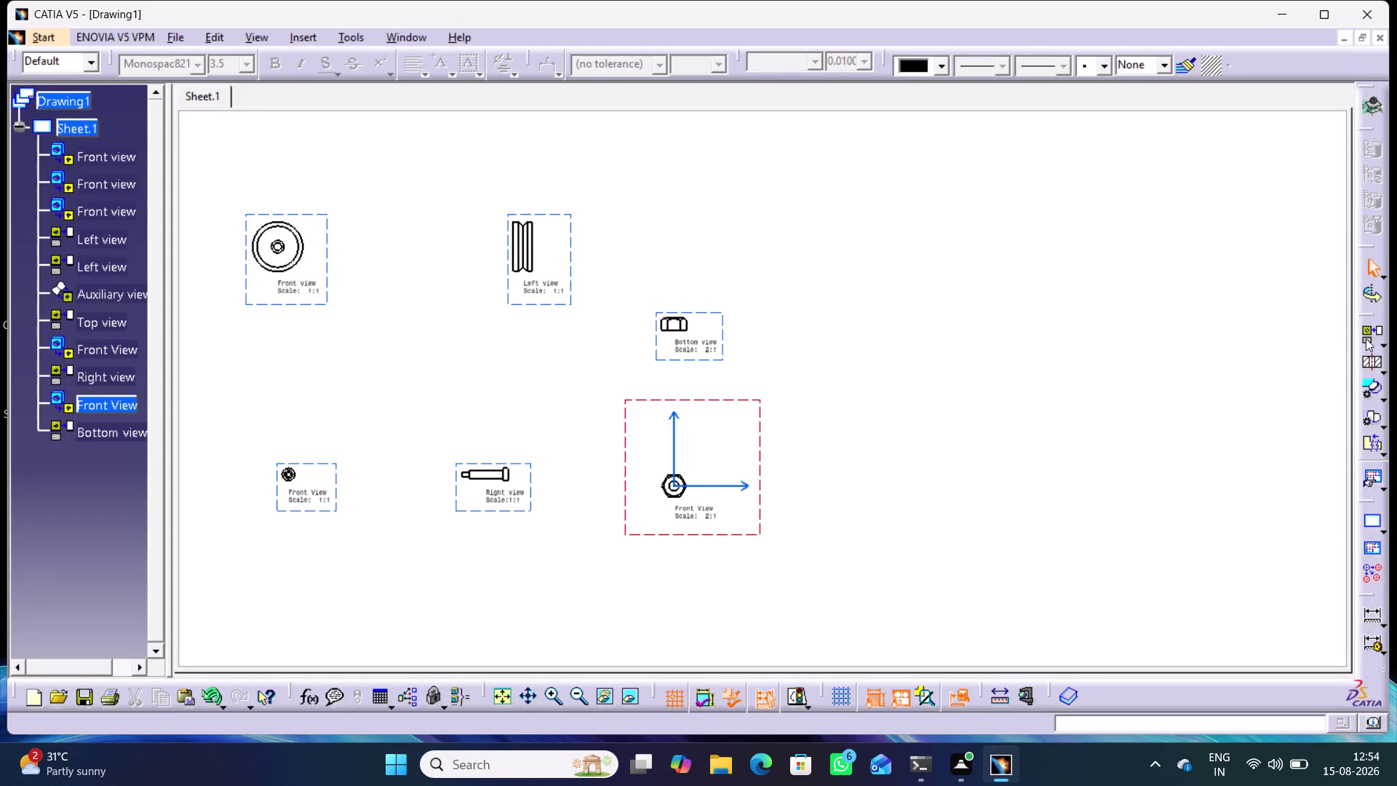
Create a bolt front view on the sheet from the hexagonal head's top face in Bolt.CATPart.
click(1384, 343)
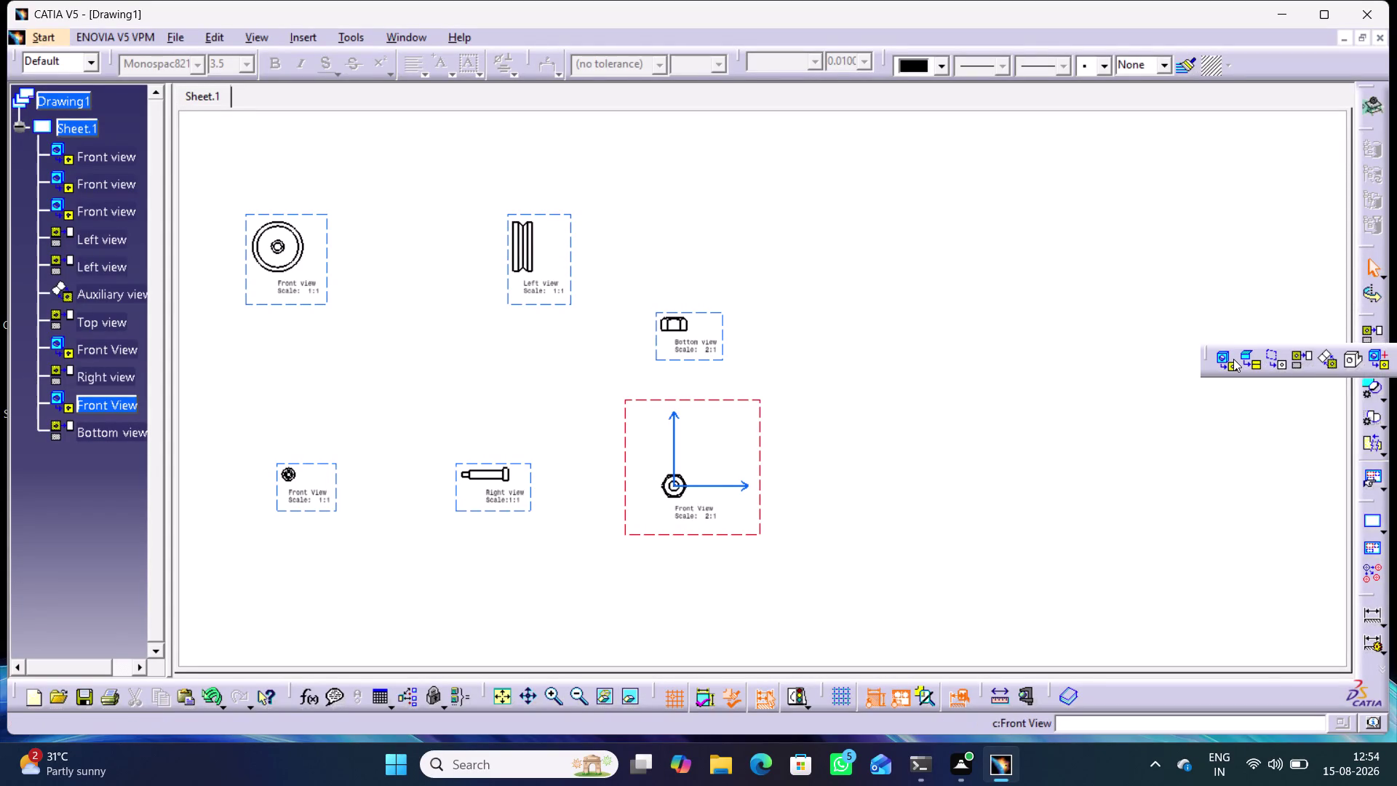
click(1233, 359)
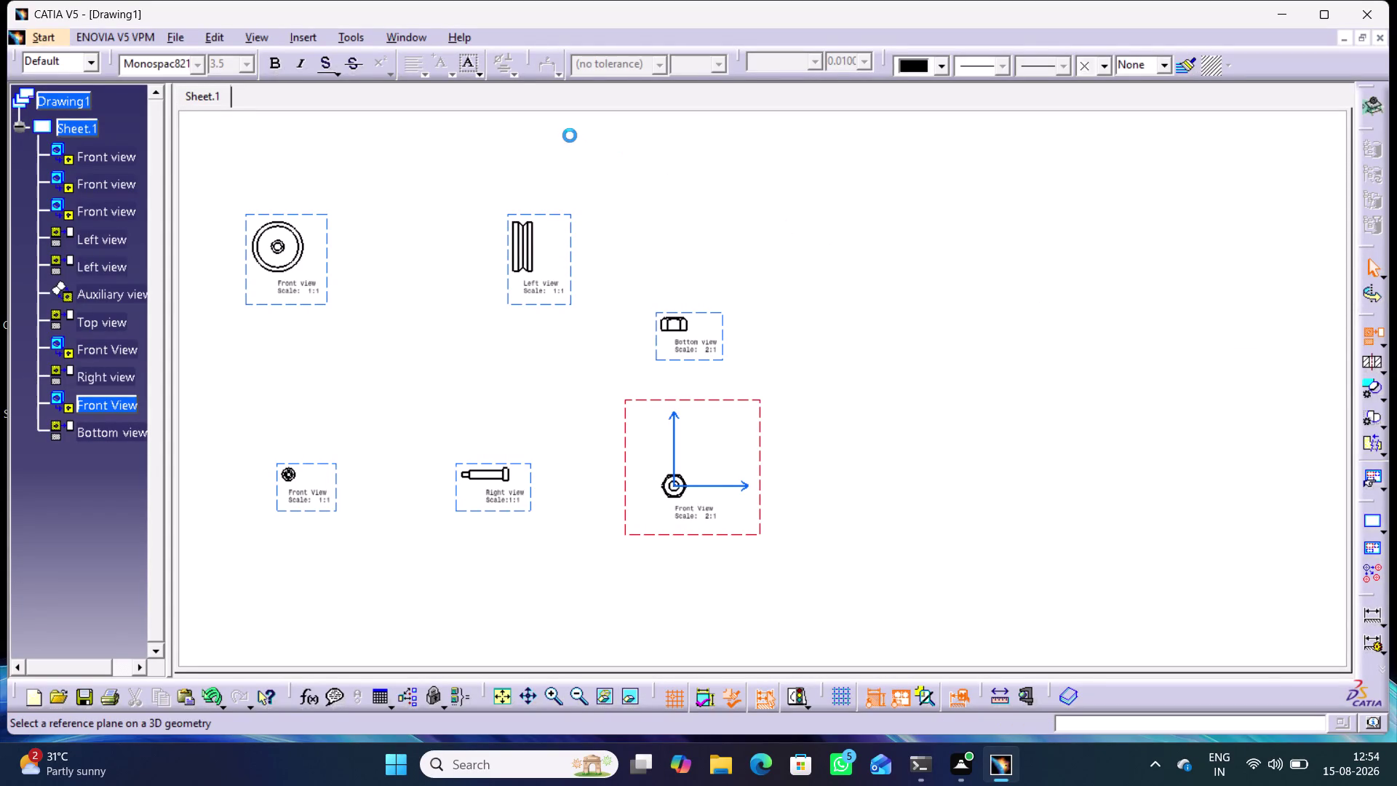
click(392, 35)
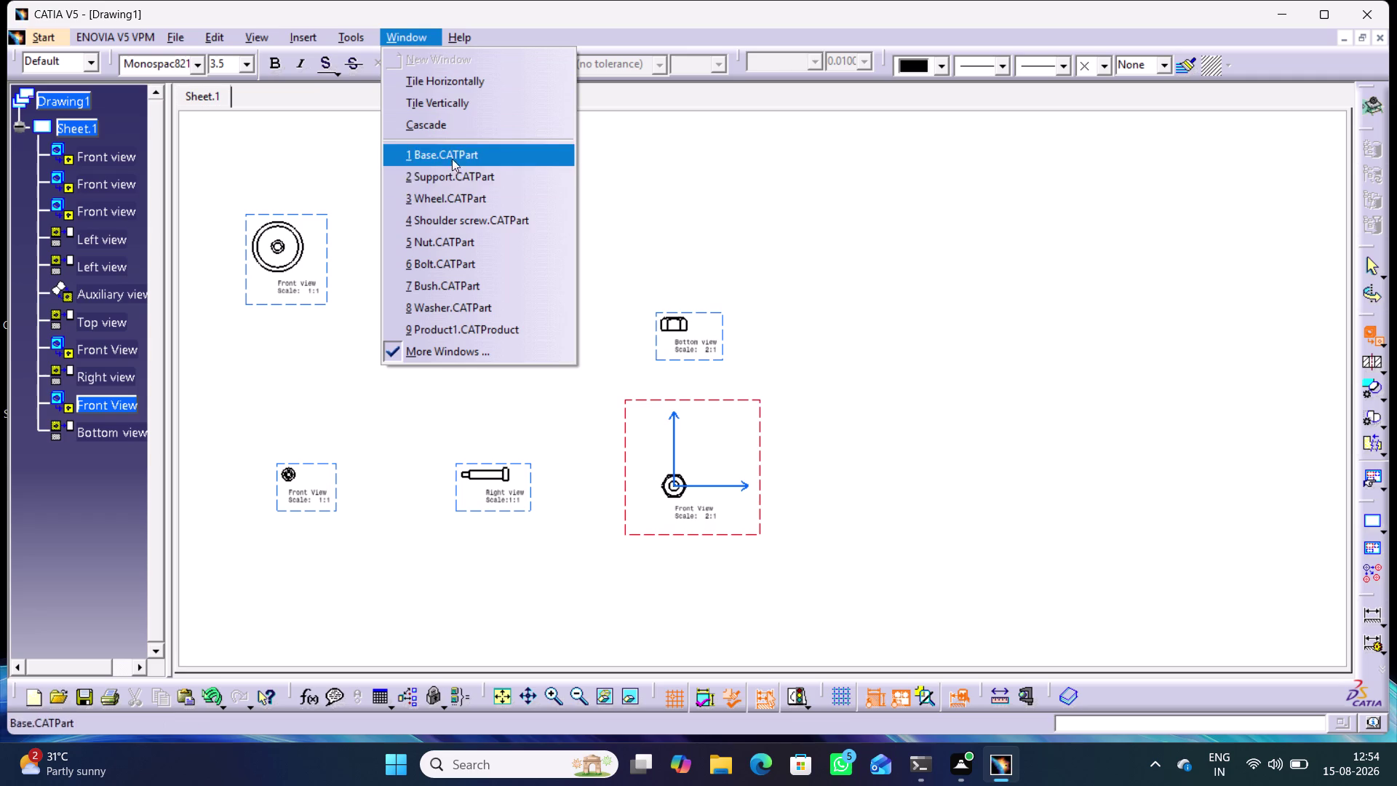
click(458, 265)
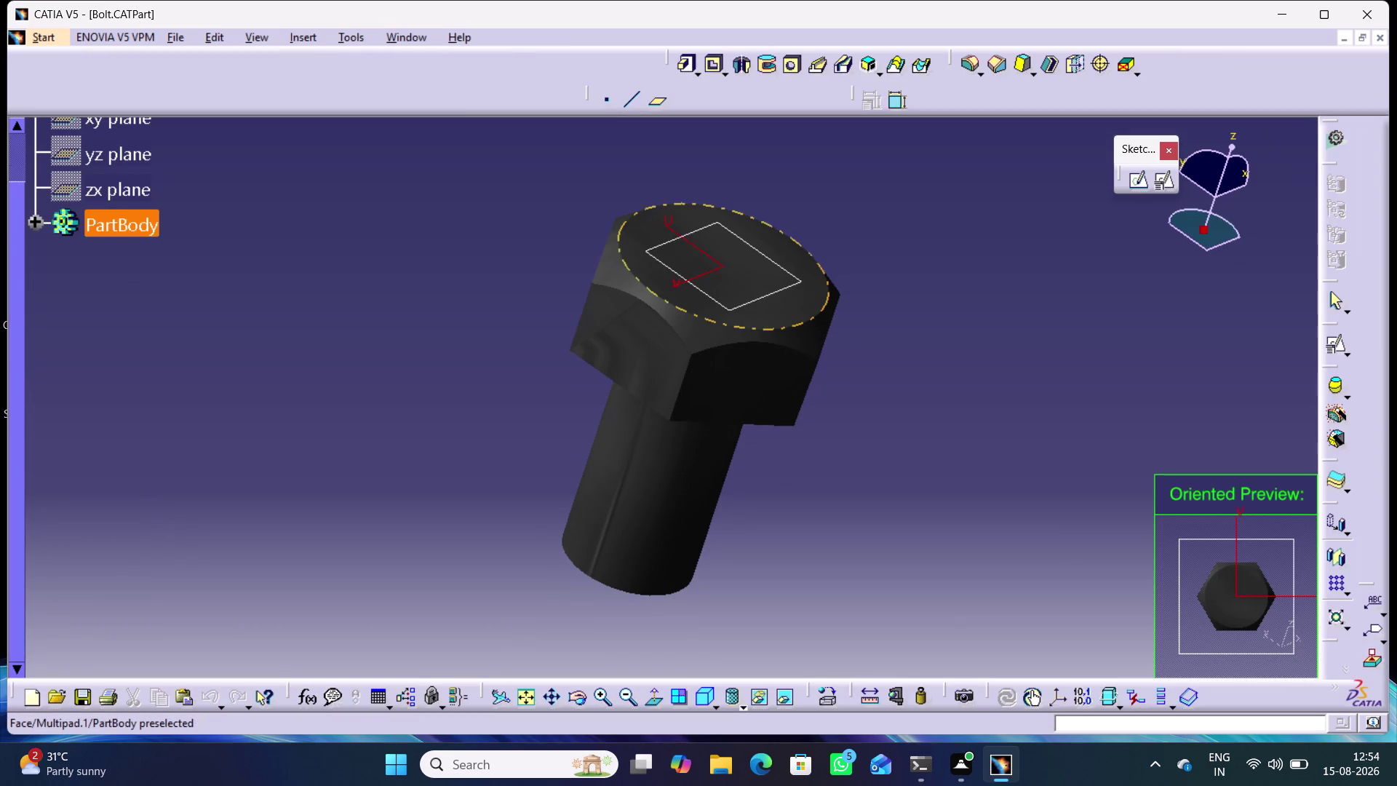
click(689, 288)
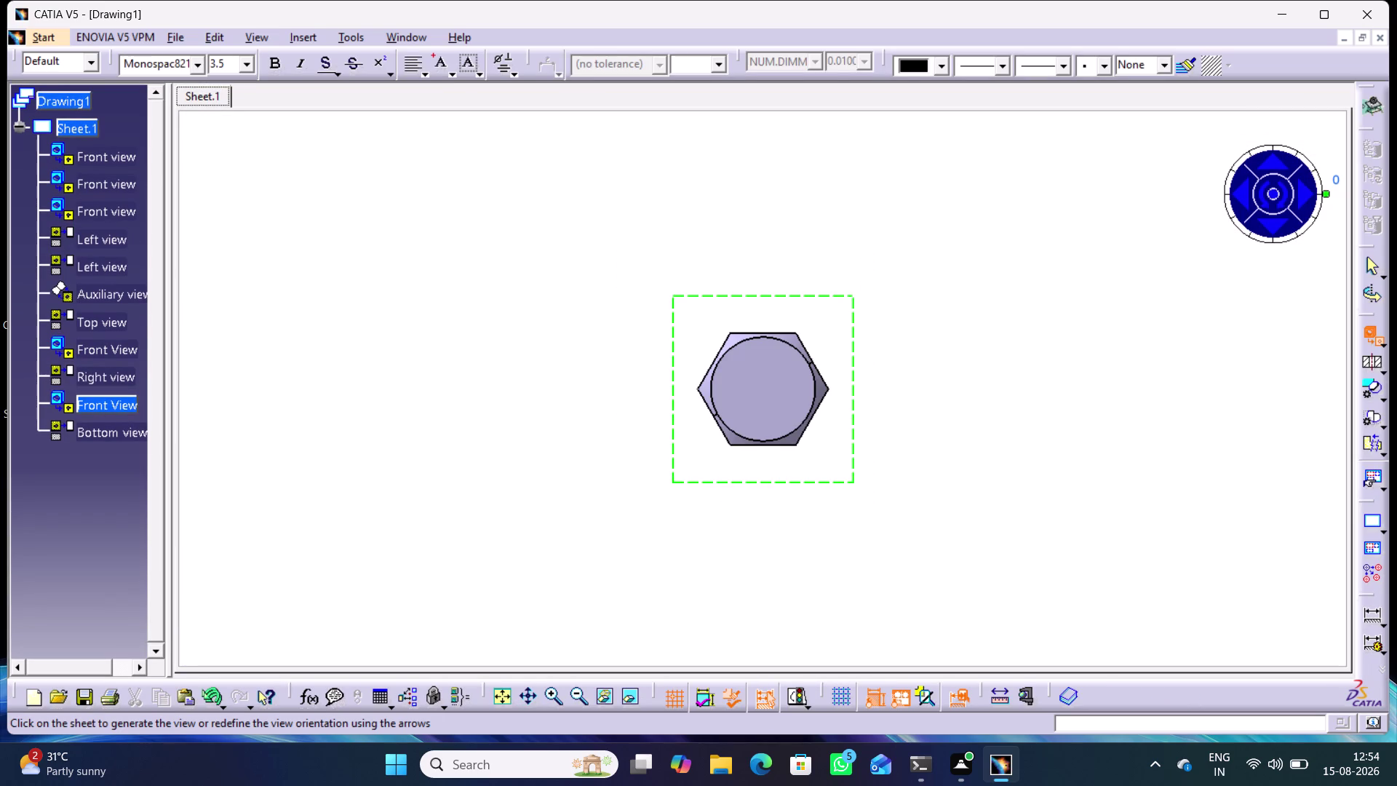
click(736, 303)
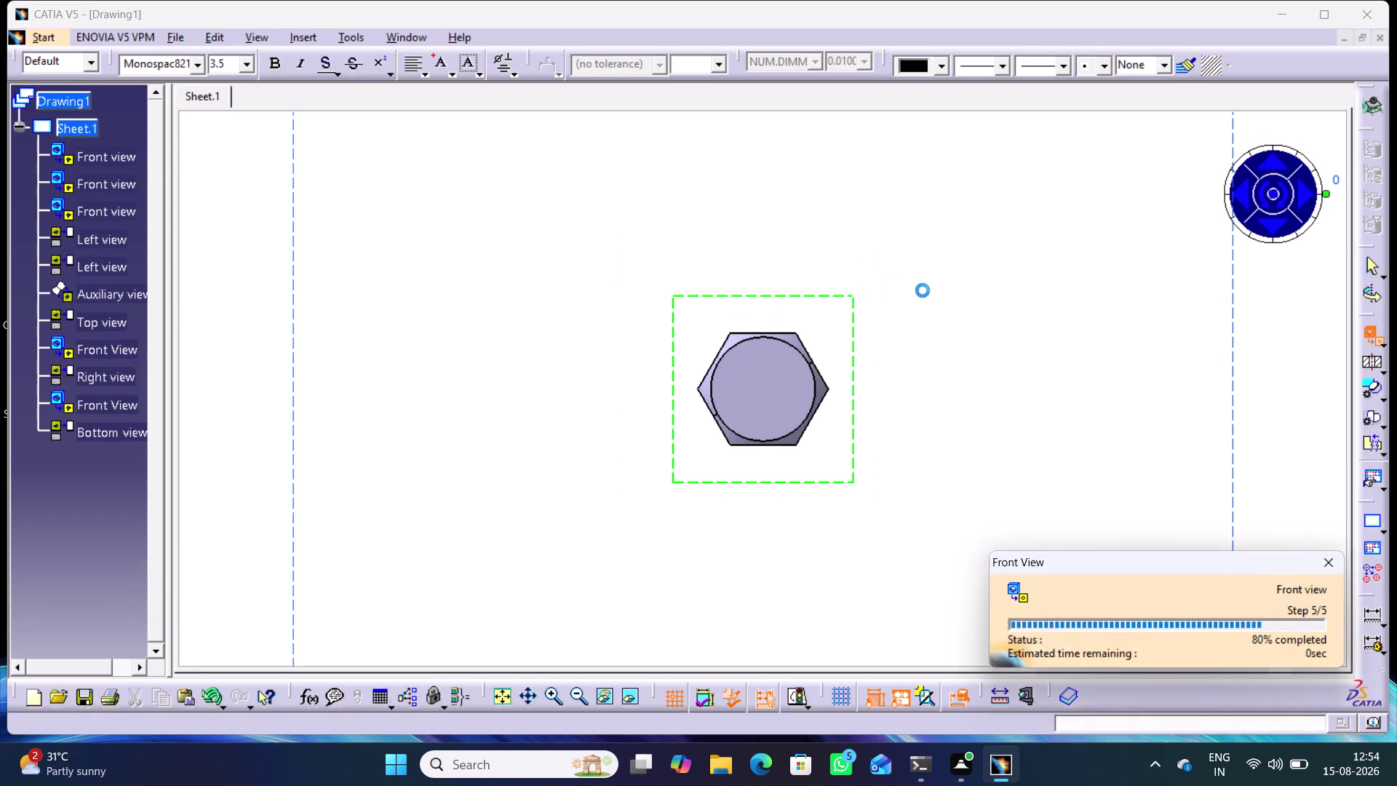
Zoom in on the new bolt front view, then undo it with Ctrl+Z.
middle_drag(902, 348, 919, 459)
right_click(901, 348)
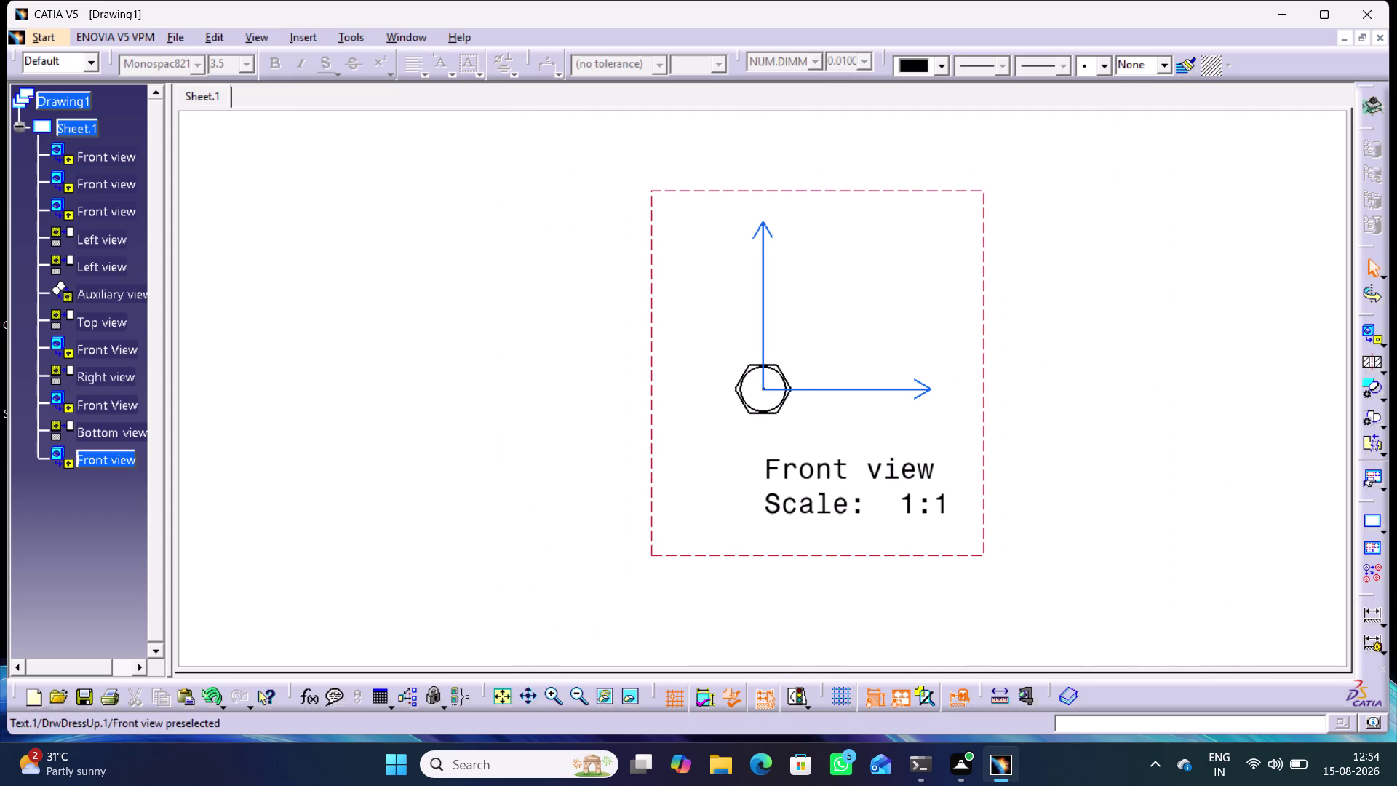
middle_drag(1041, 406, 1052, 429)
right_click(1041, 406)
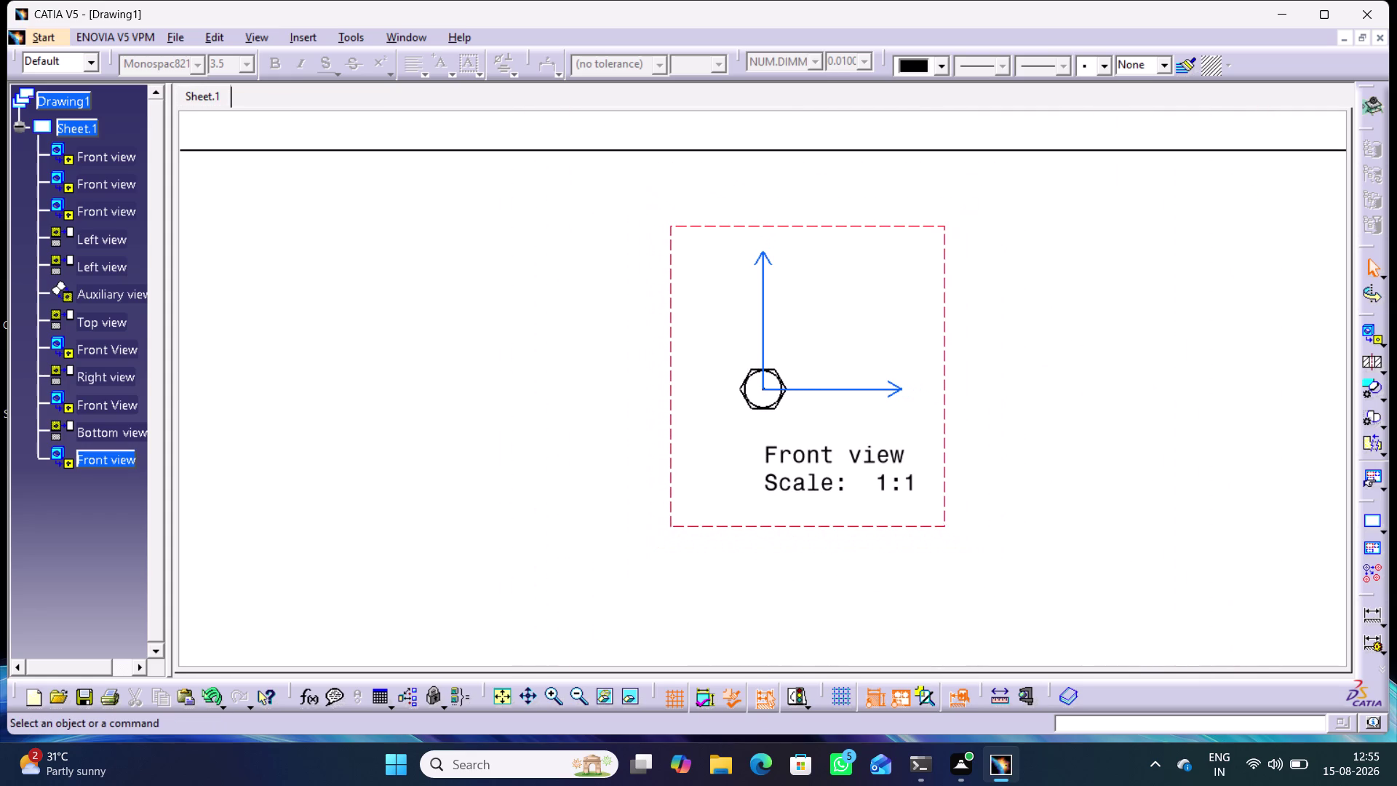
key(ctrl+z)
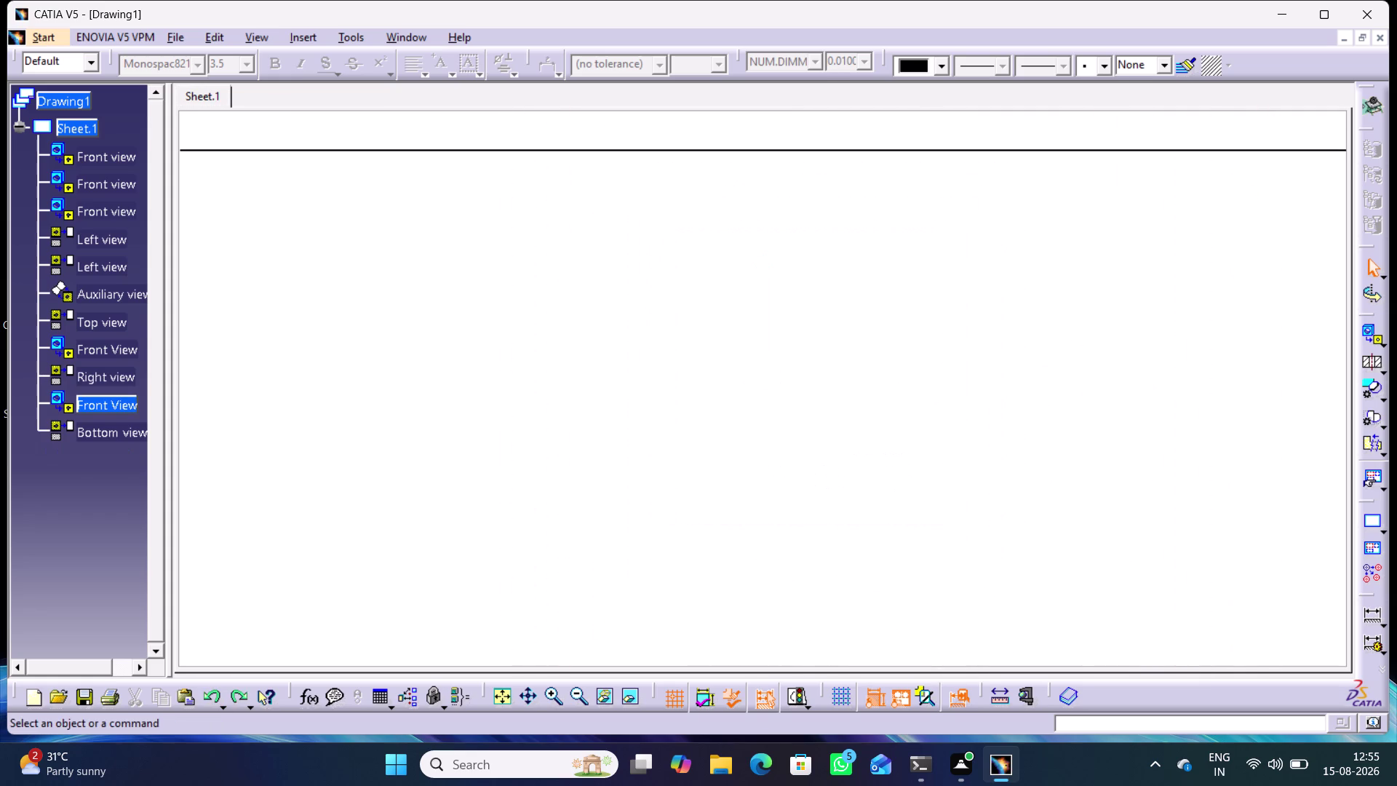
click(1382, 341)
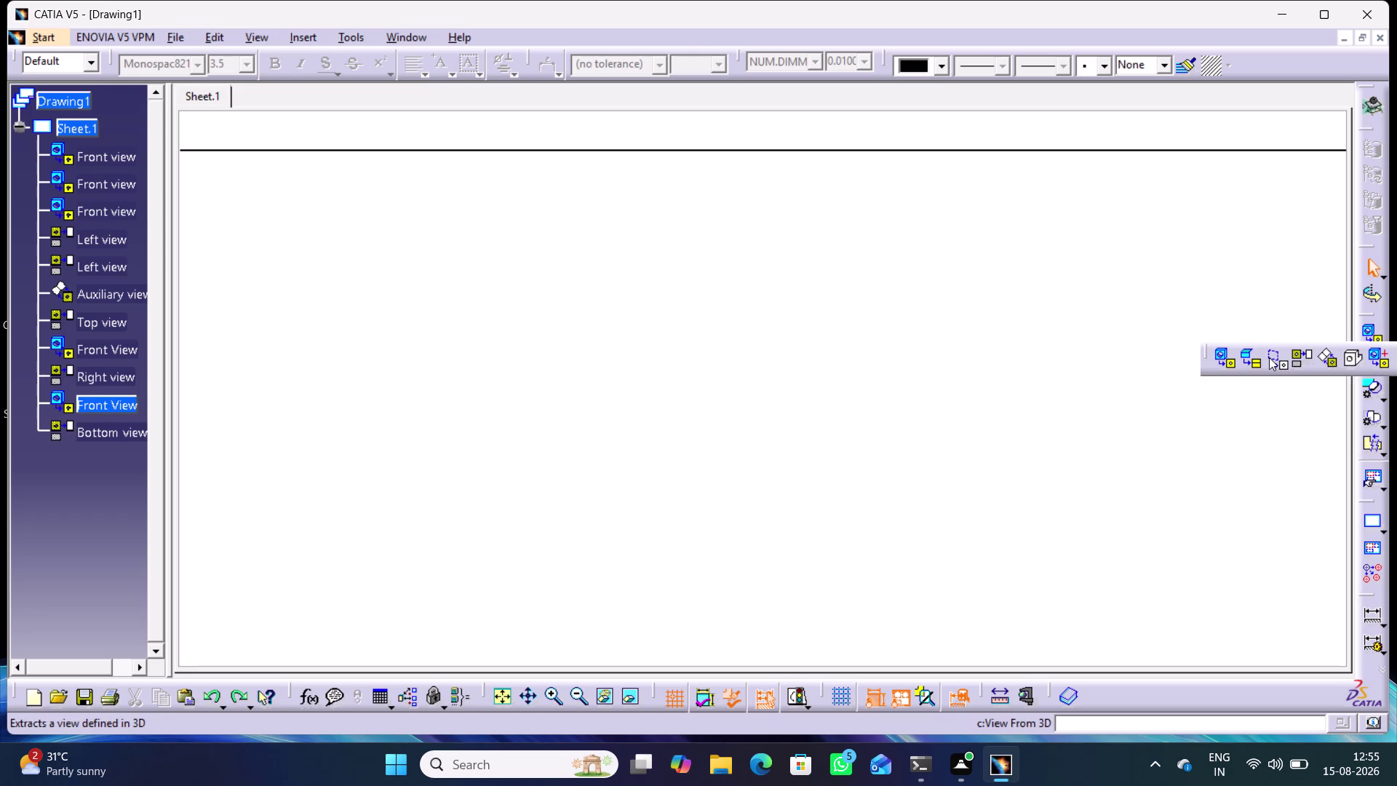
Start a new Front View and switch to Bolt.CATPart, shown upright in isometric orientation.
click(1224, 359)
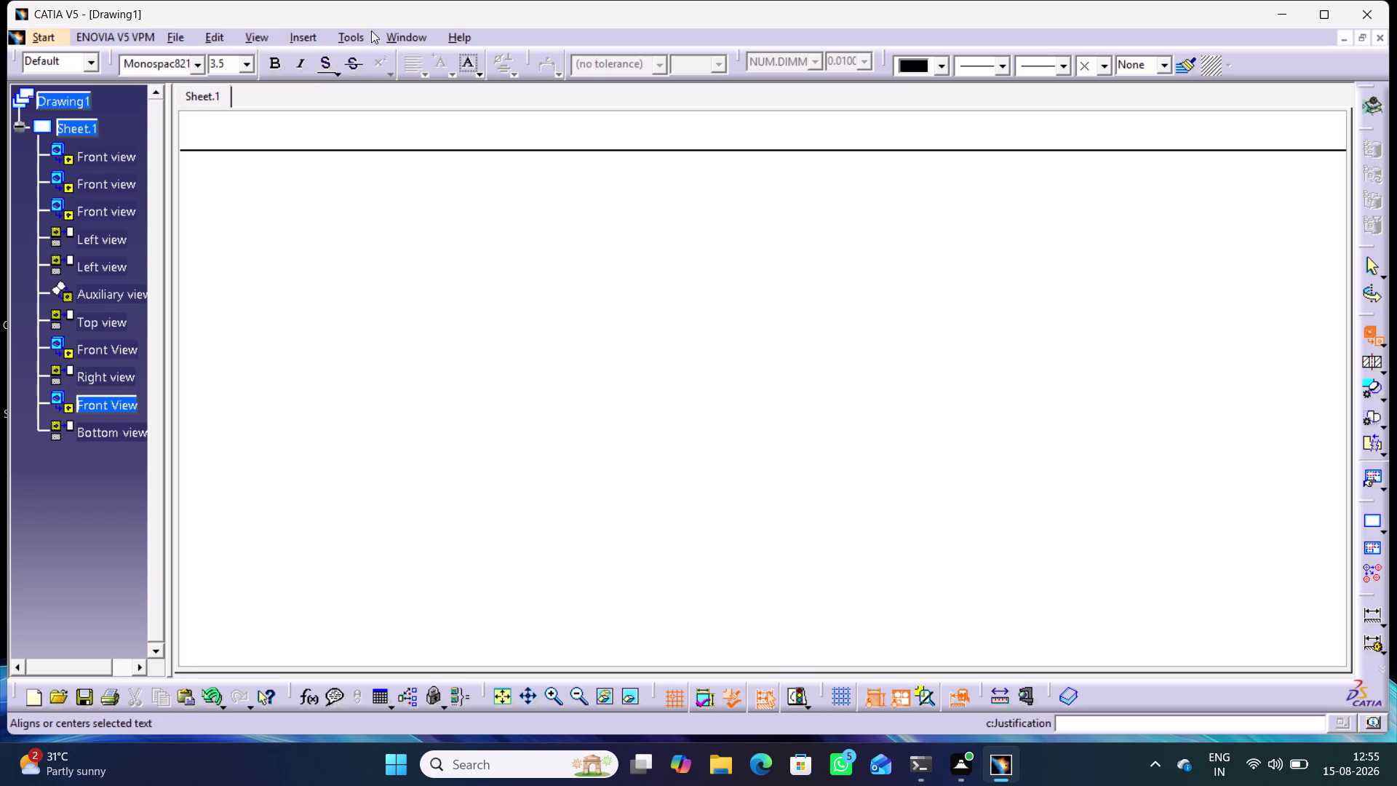
click(394, 39)
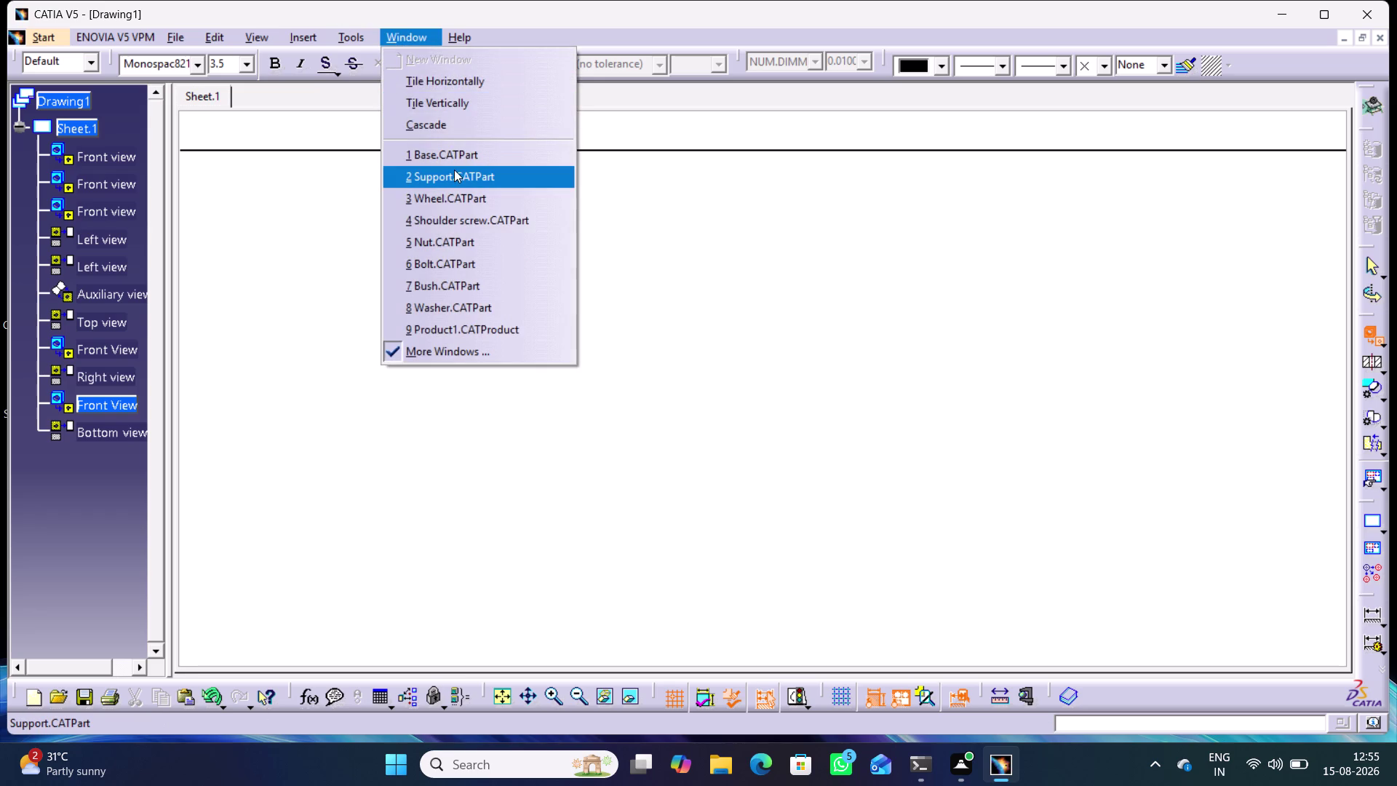
click(442, 261)
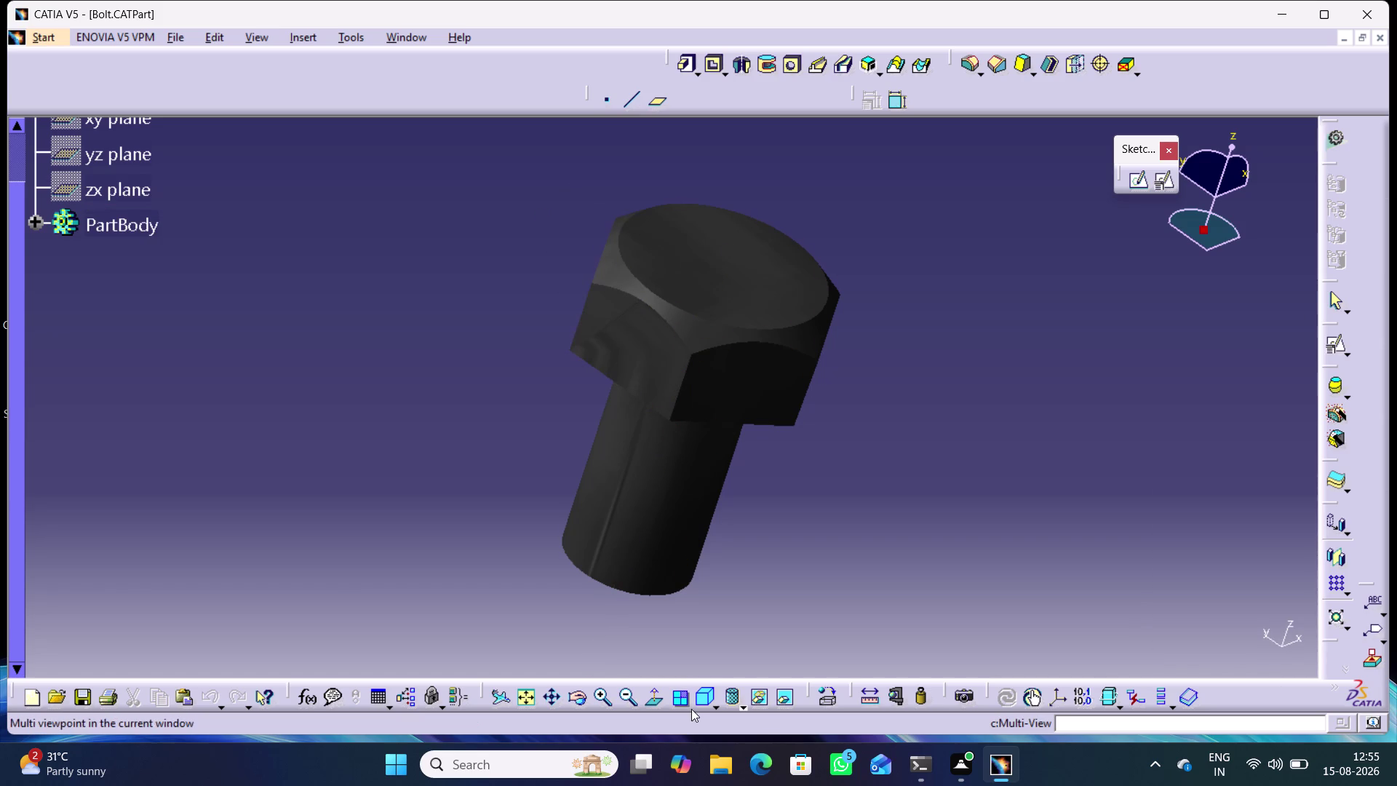
click(704, 694)
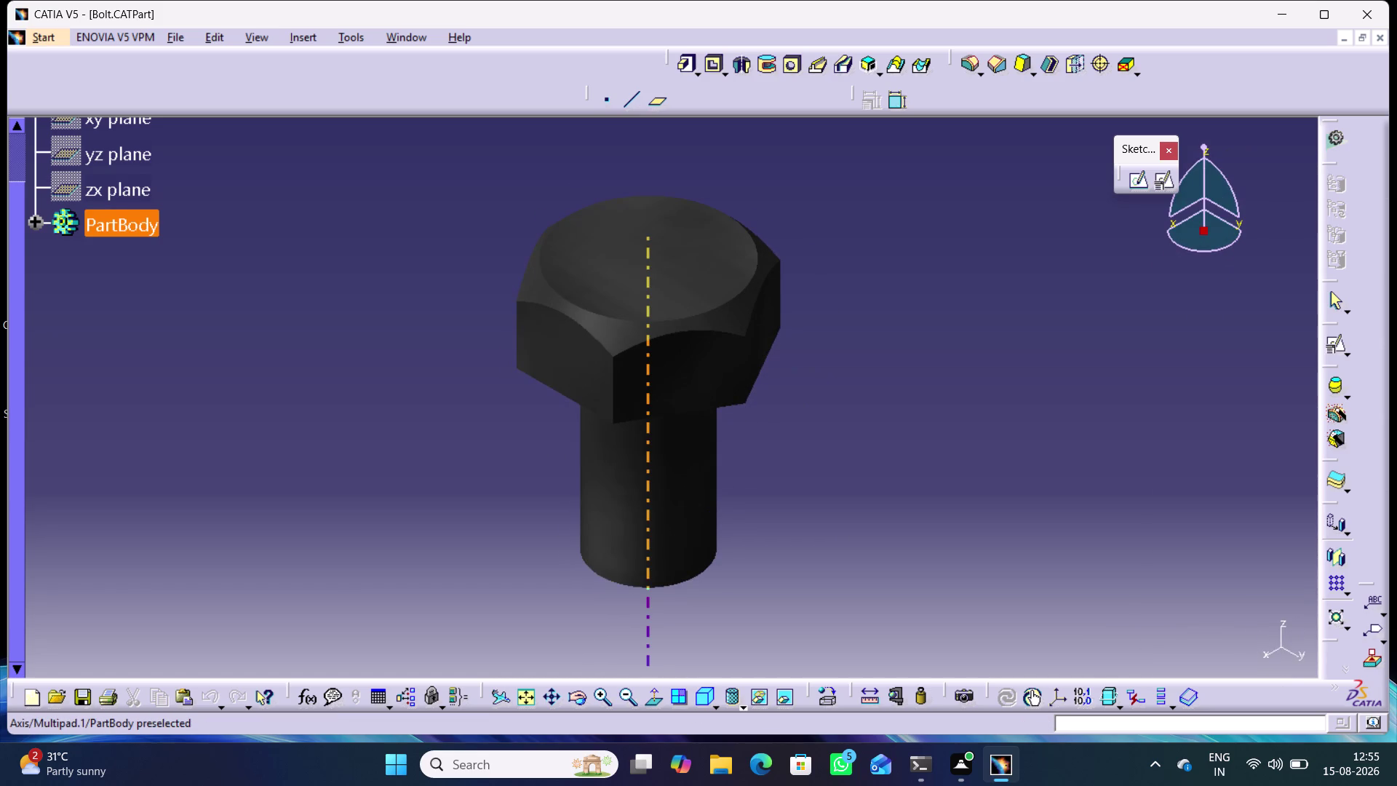
Try picking the bolt's central axis and nearby geometry as the view orientation.
click(654, 422)
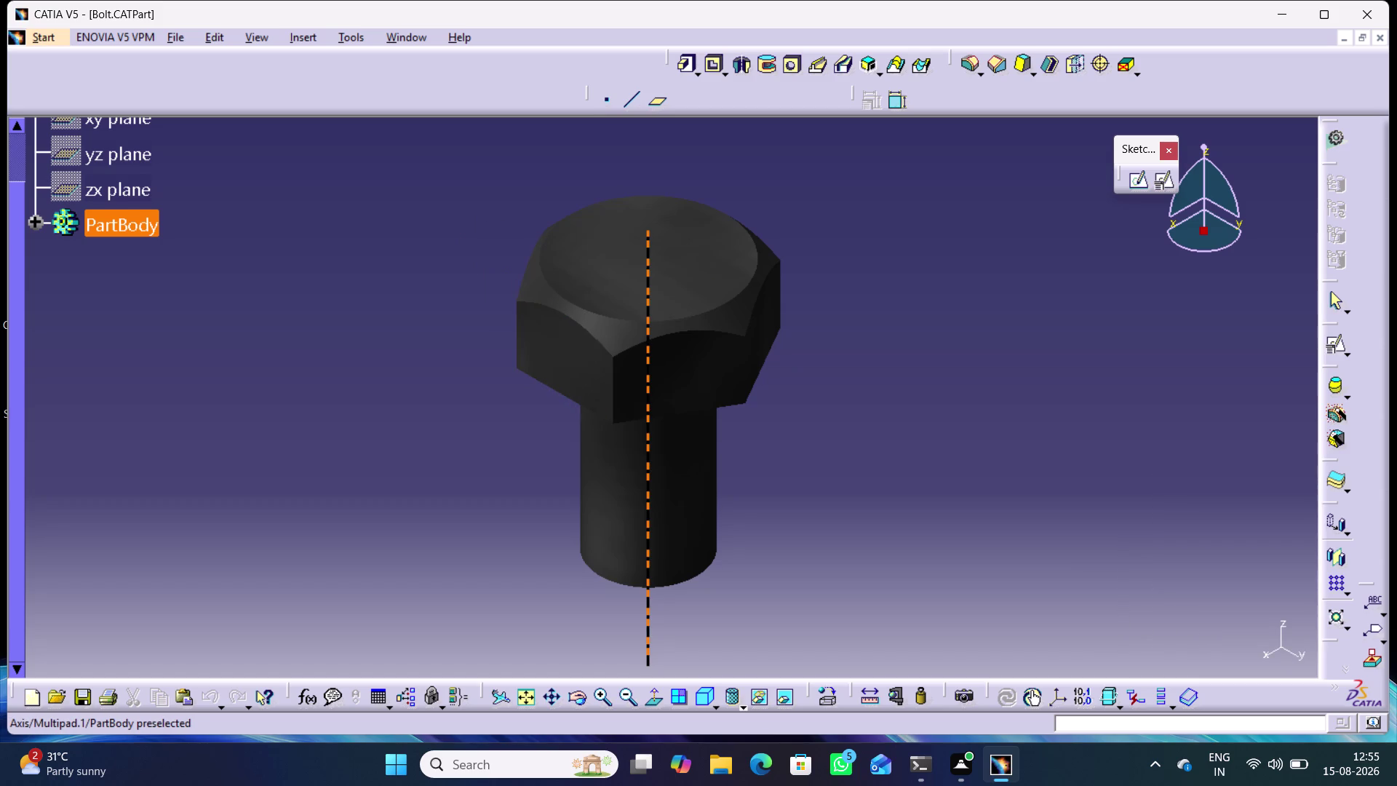
click(745, 258)
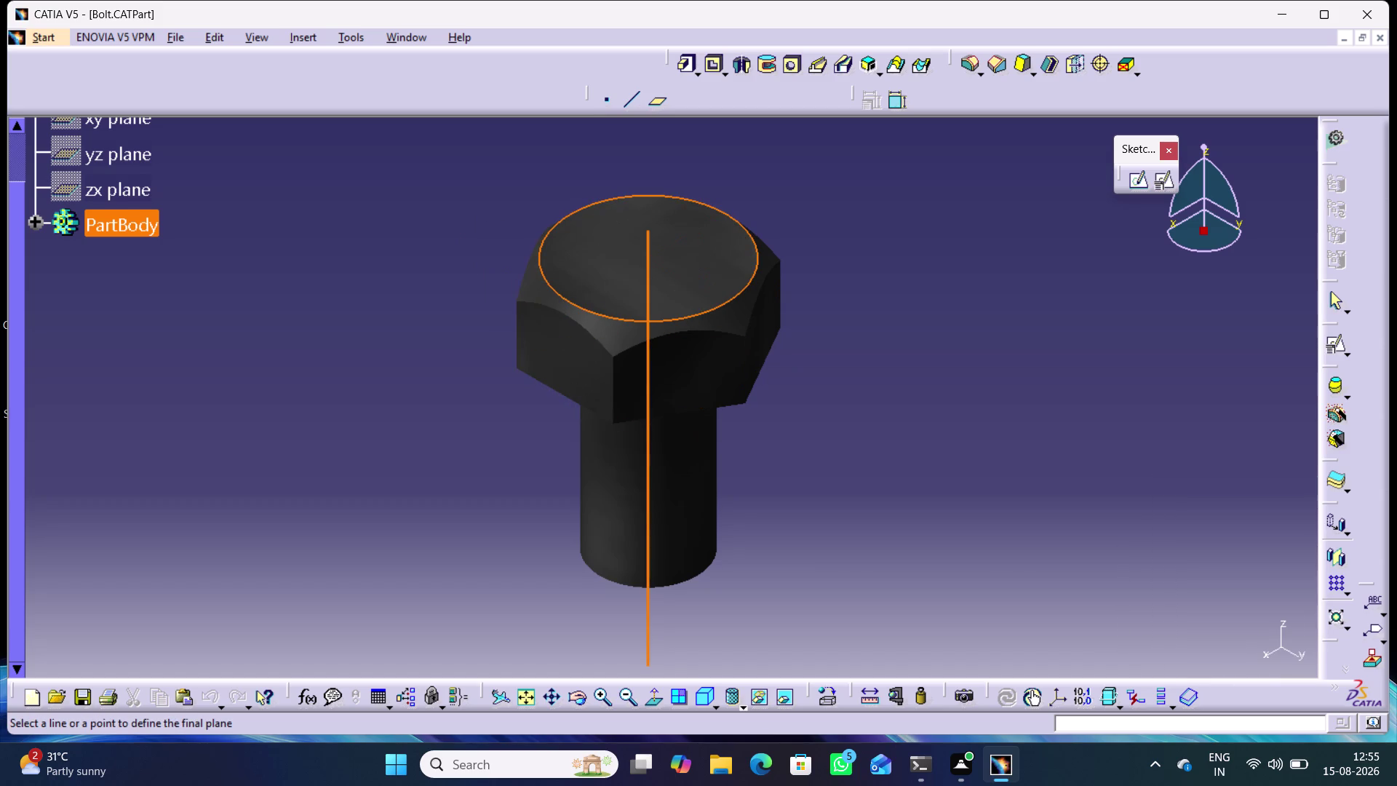
click(709, 259)
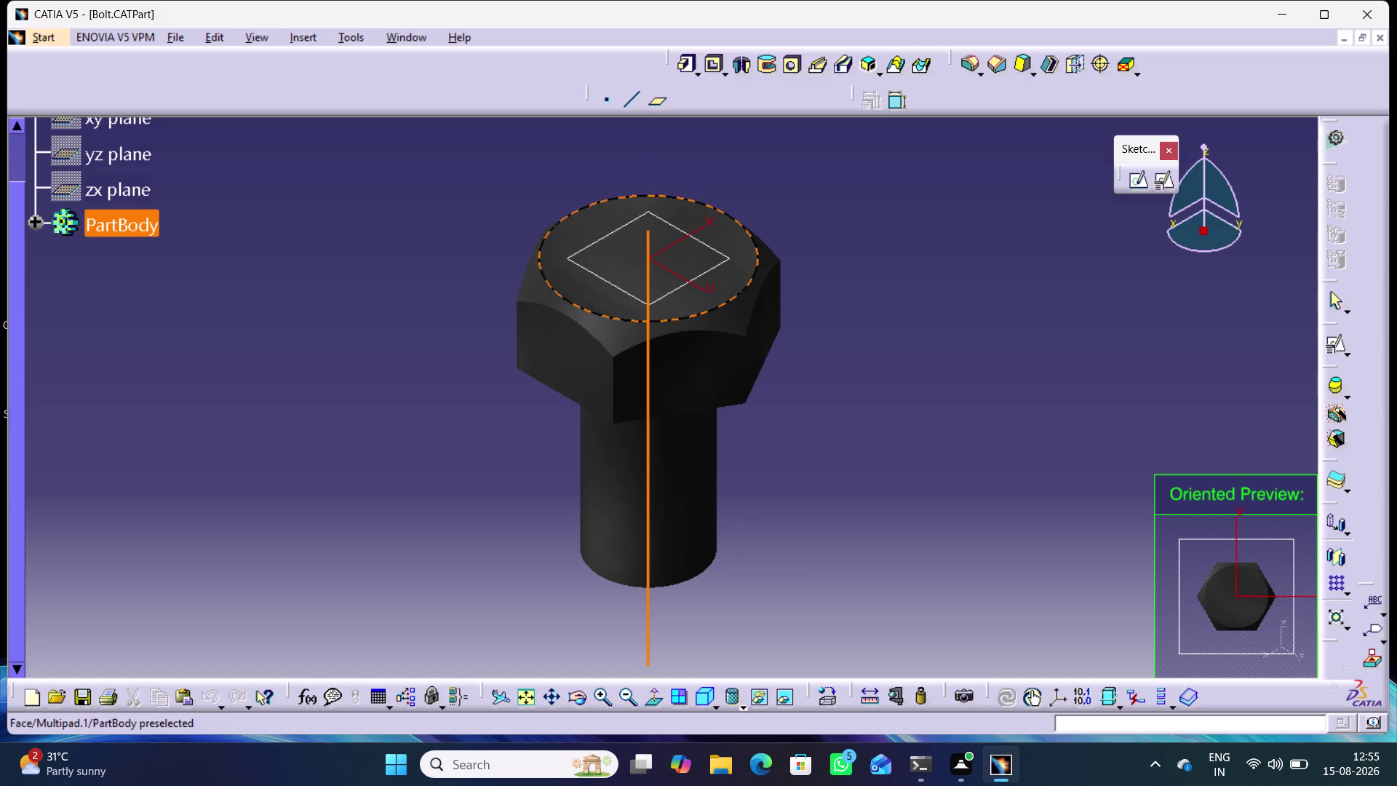
click(649, 248)
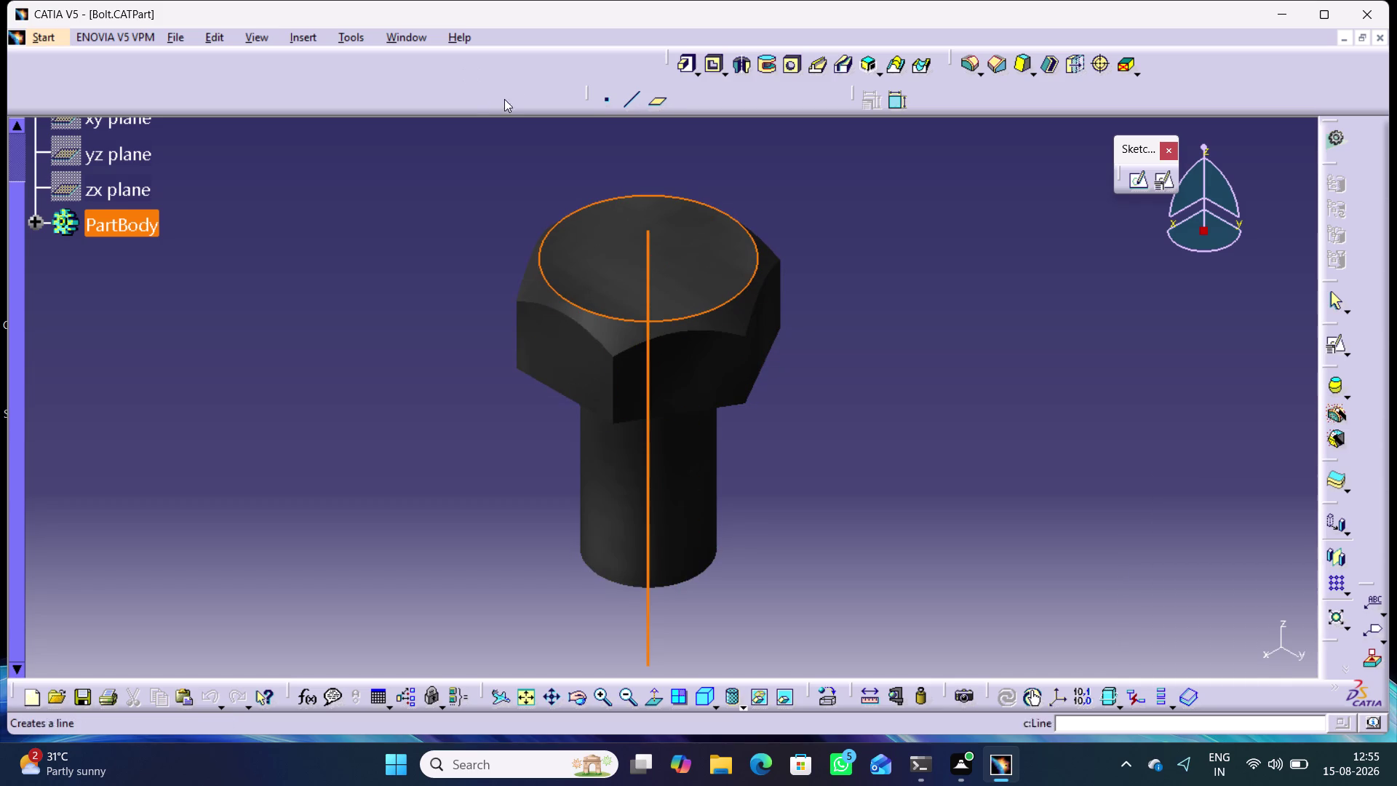
click(525, 143)
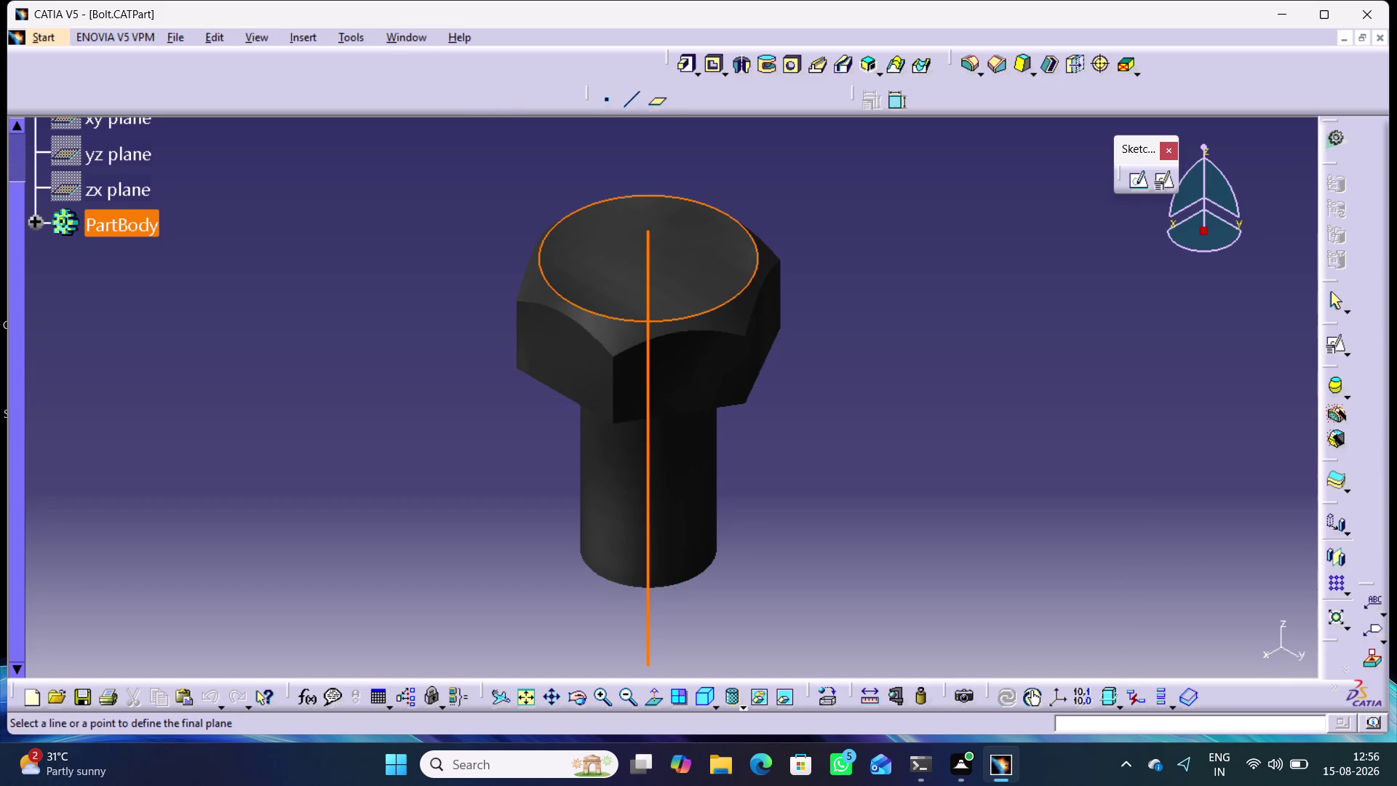
Cancel those picks and select the bolt head's top face as the reference.
key(Escape)
key(Escape)
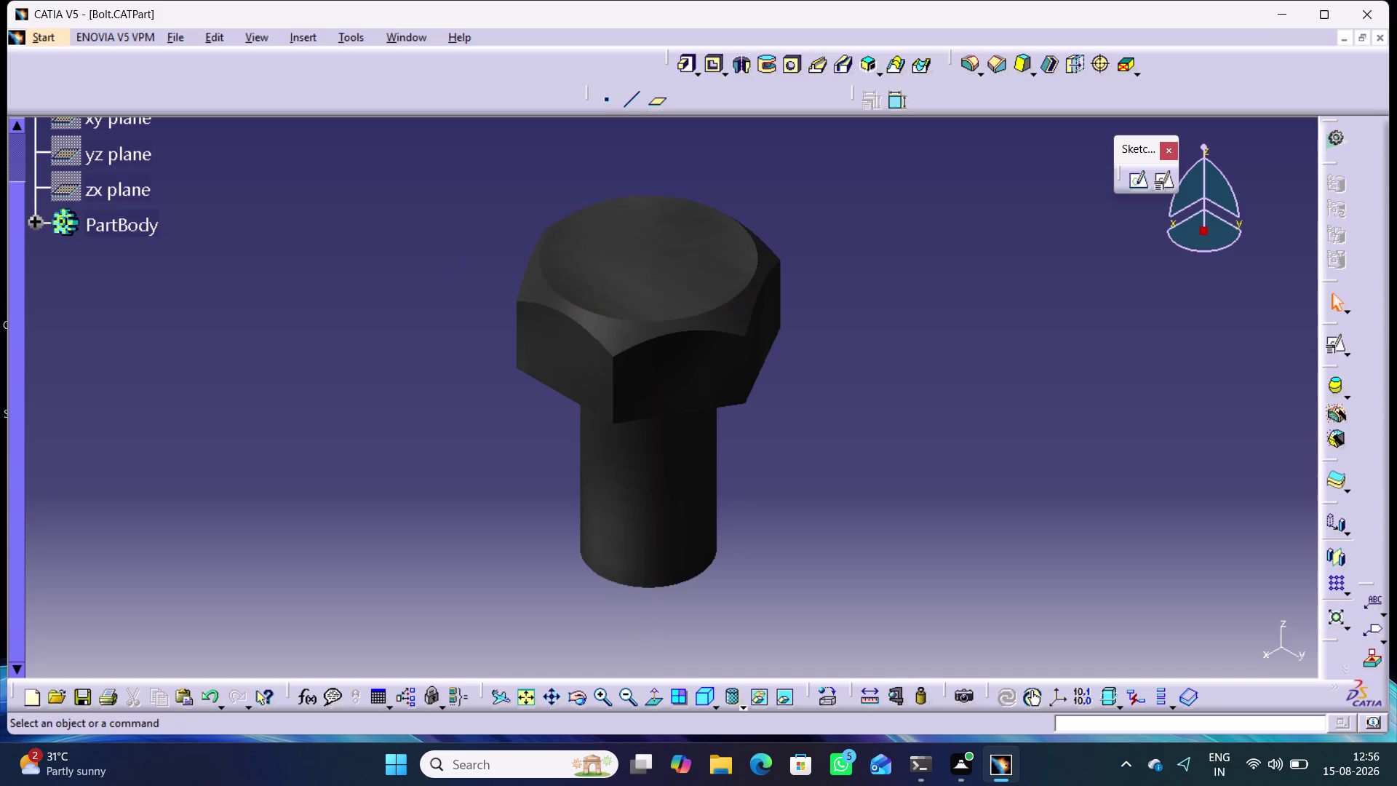
click(630, 268)
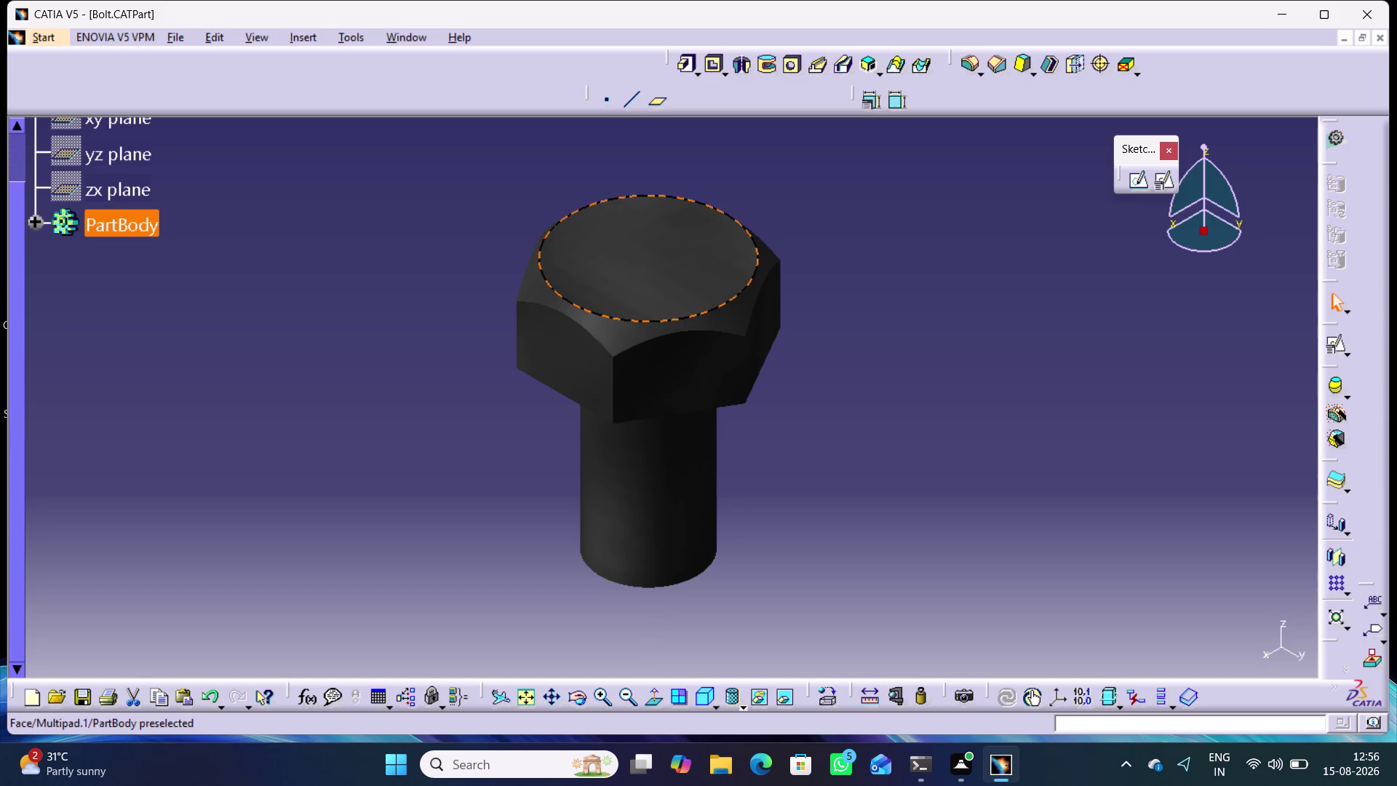
click(418, 37)
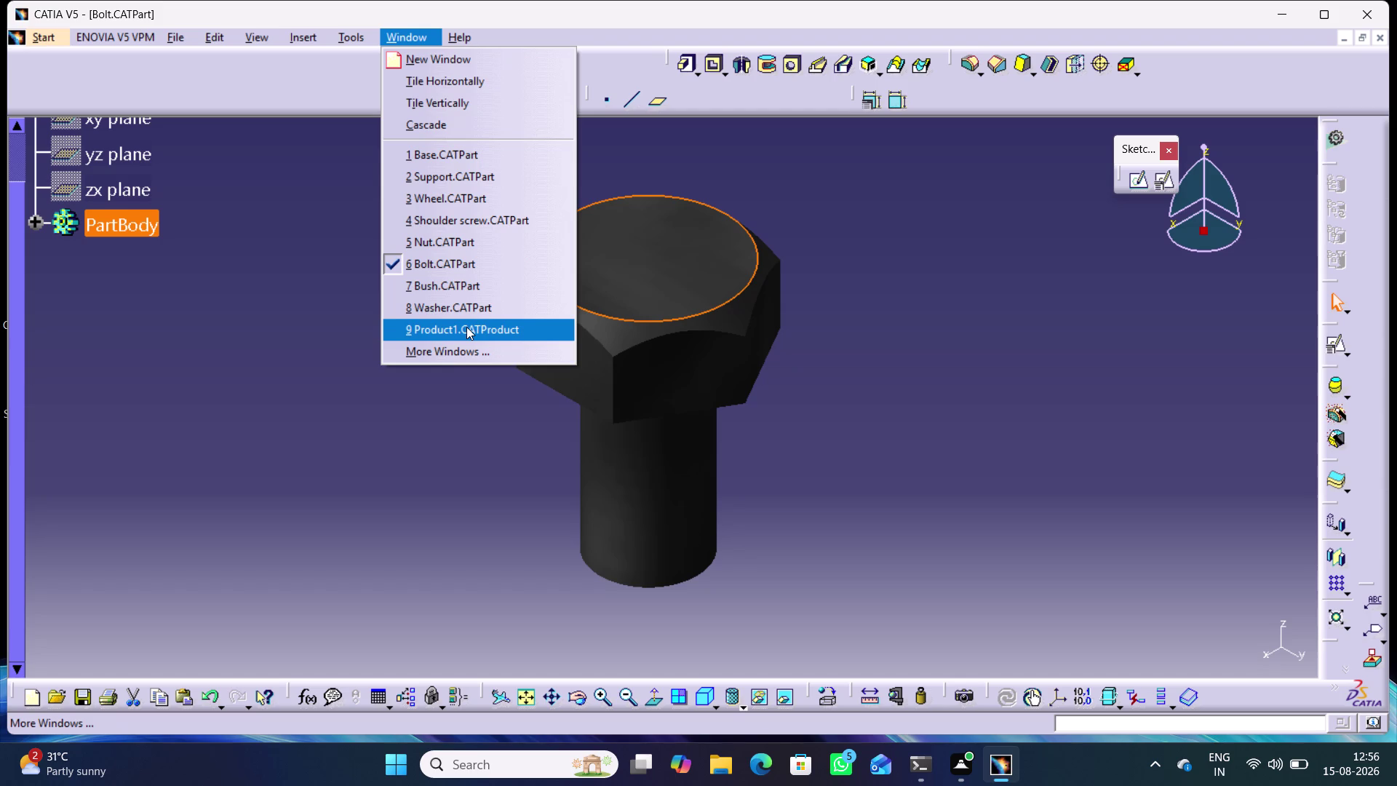
click(472, 351)
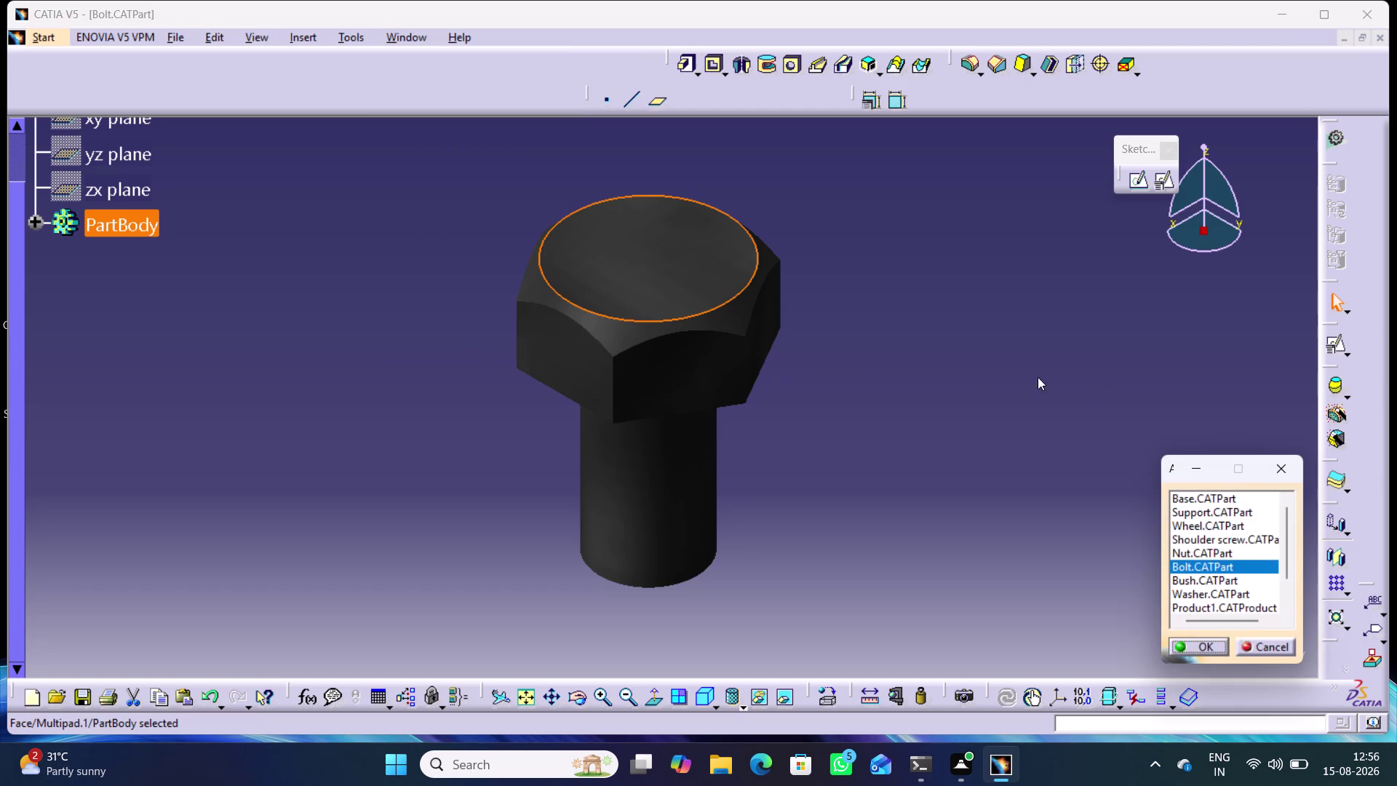
Switch back to Drawing1 from the More Windows list.
scroll(down, 3)
scroll(down, 3)
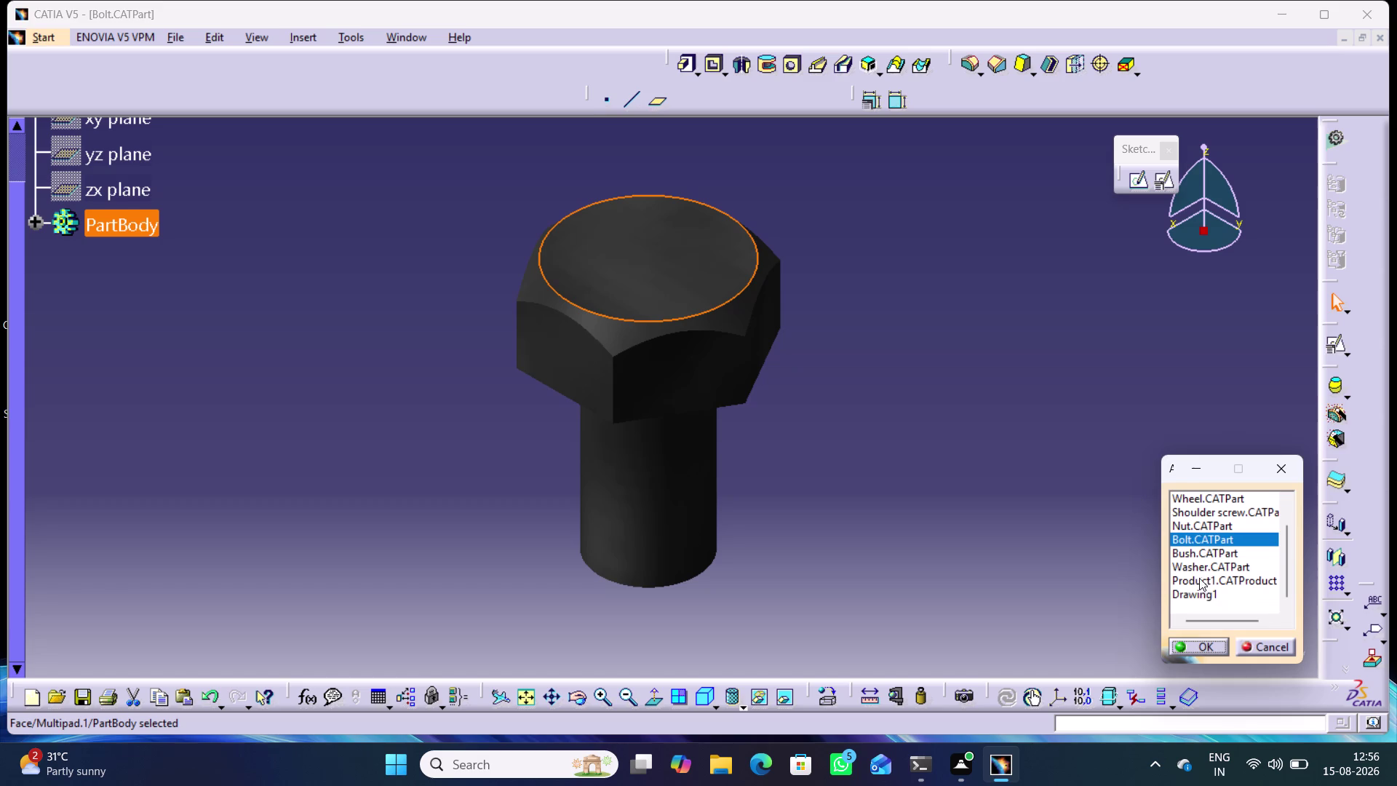
click(1198, 593)
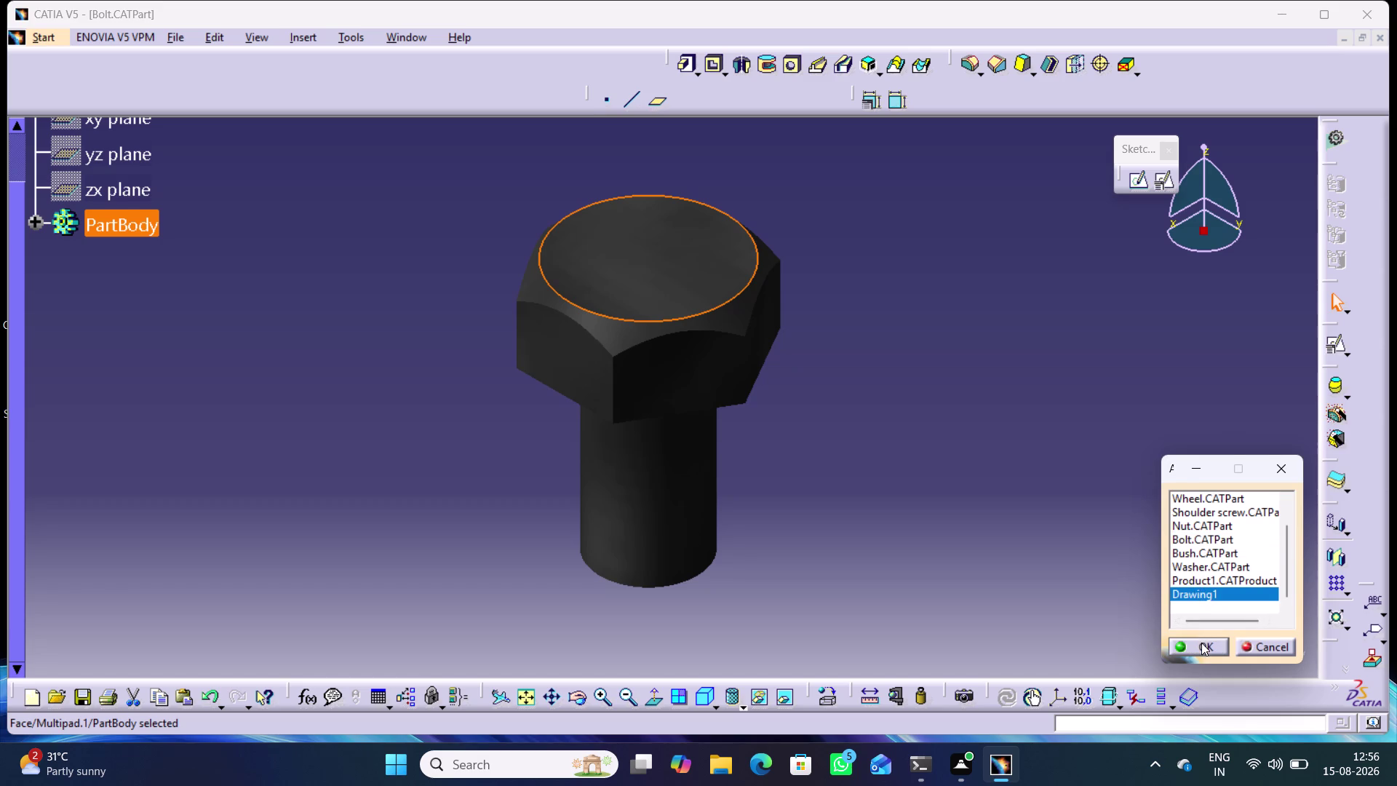
click(1201, 643)
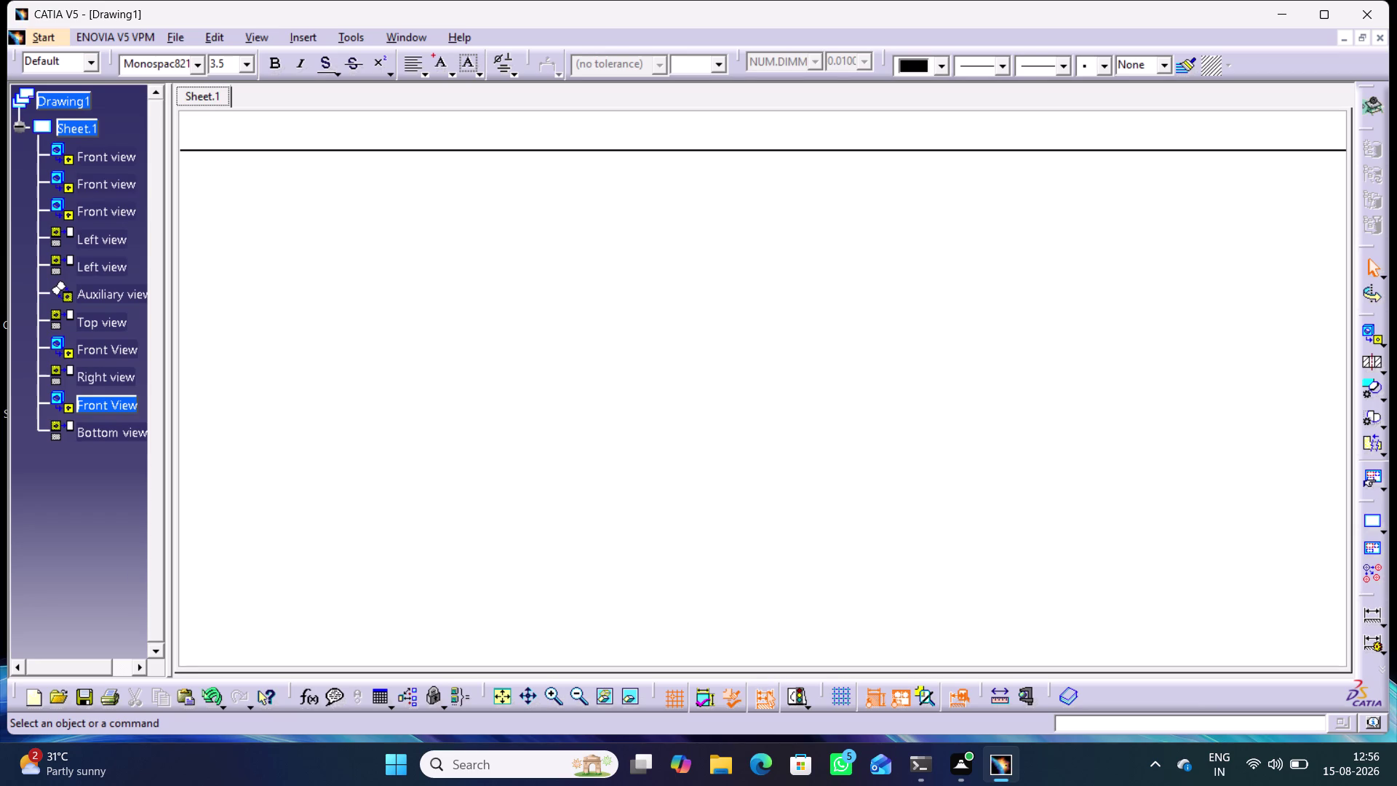
Zoom and pan Drawing1 so all placed part views are visible, then start a Front View.
middle_click(810, 346)
right_click(811, 346)
scroll(down, 3)
scroll(down, 3)
middle_click(802, 362)
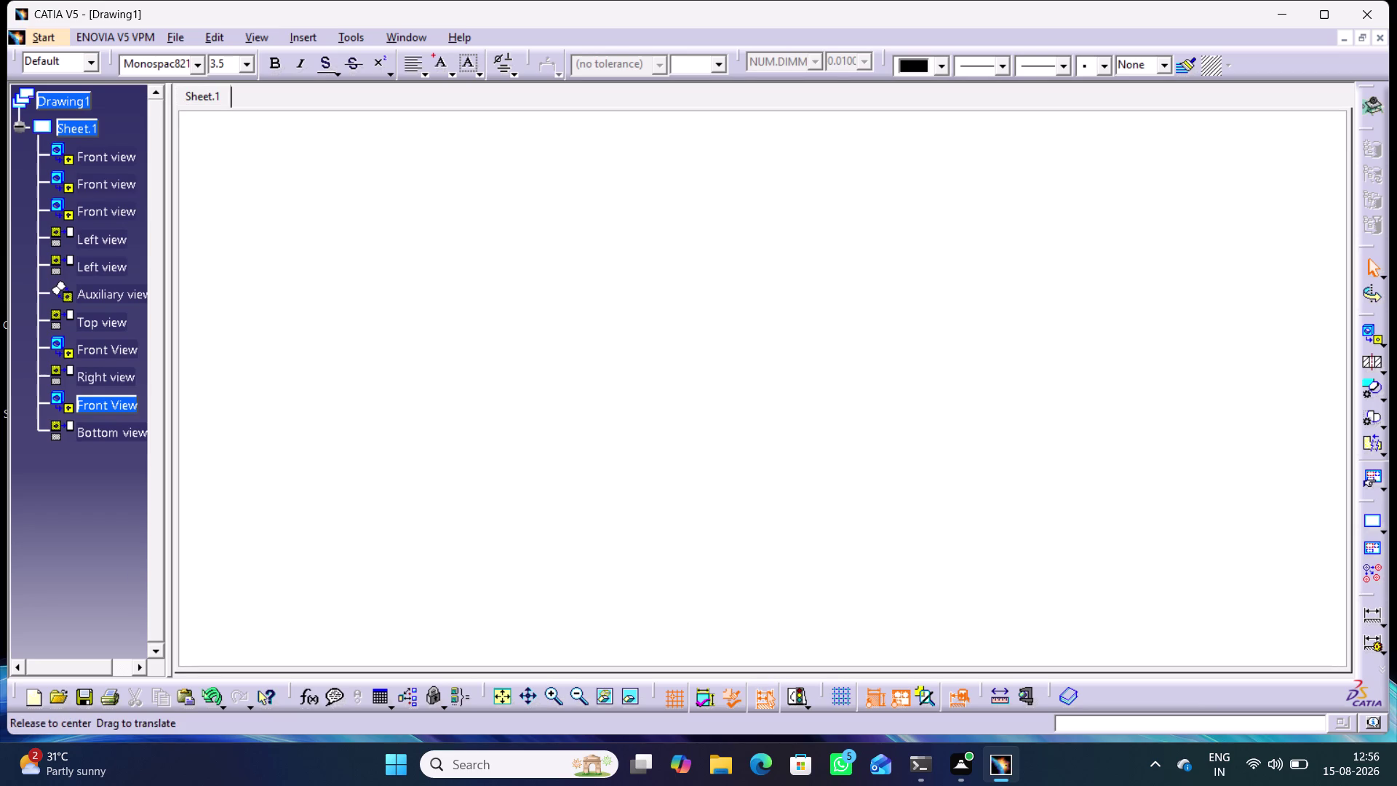
middle_drag(801, 356, 910, 536)
right_click(801, 357)
middle_drag(861, 519, 890, 419)
right_click(845, 313)
middle_drag(851, 436, 839, 393)
right_click(852, 437)
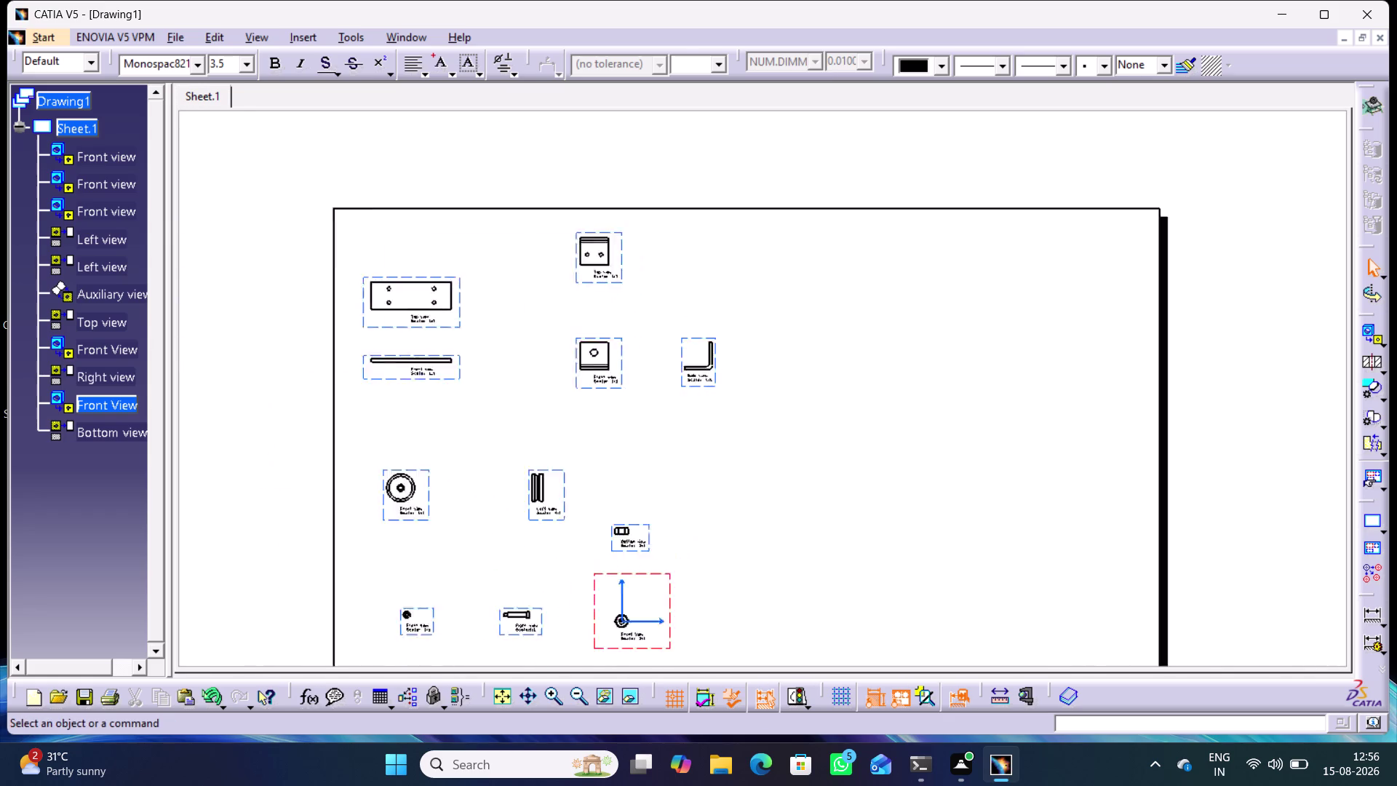
middle_drag(839, 393, 835, 366)
middle_drag(808, 413, 806, 266)
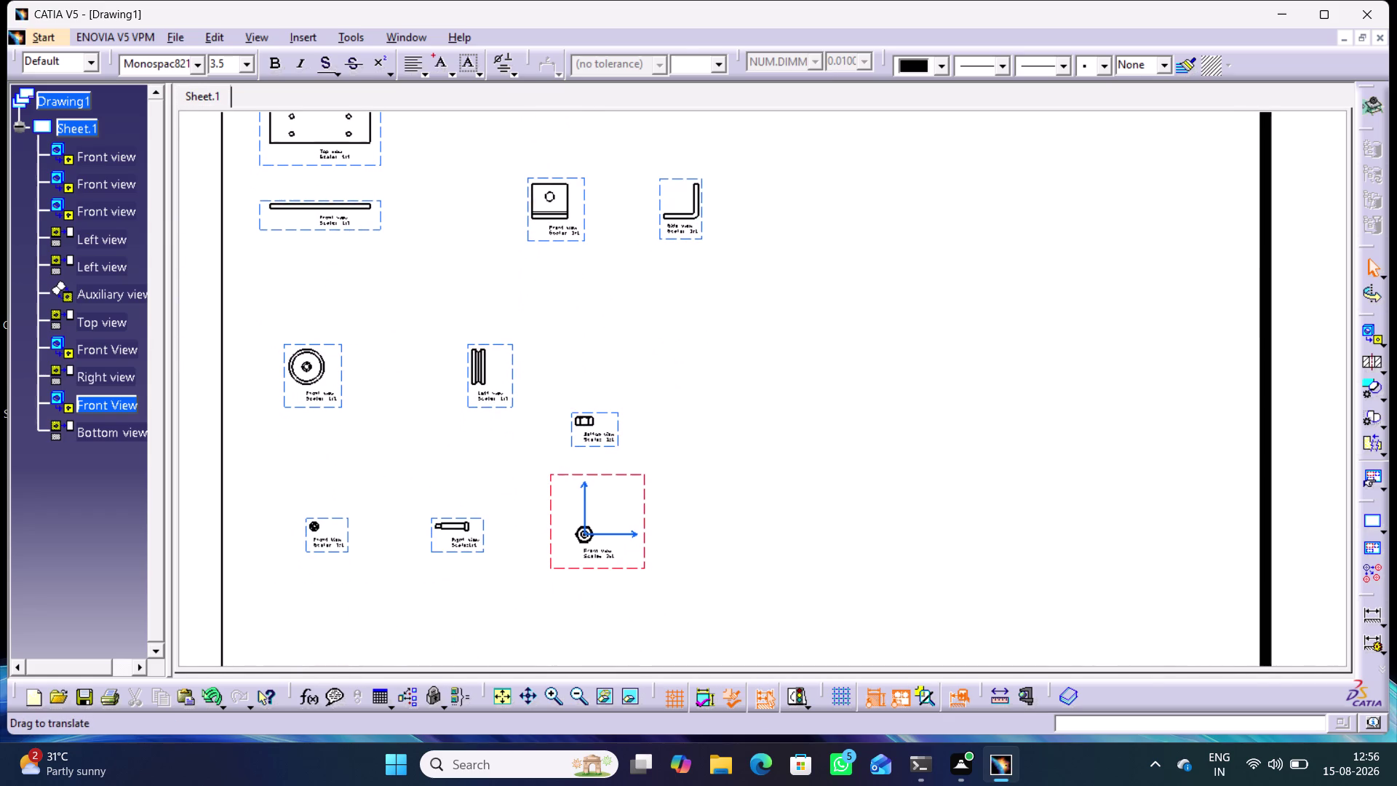
click(1372, 336)
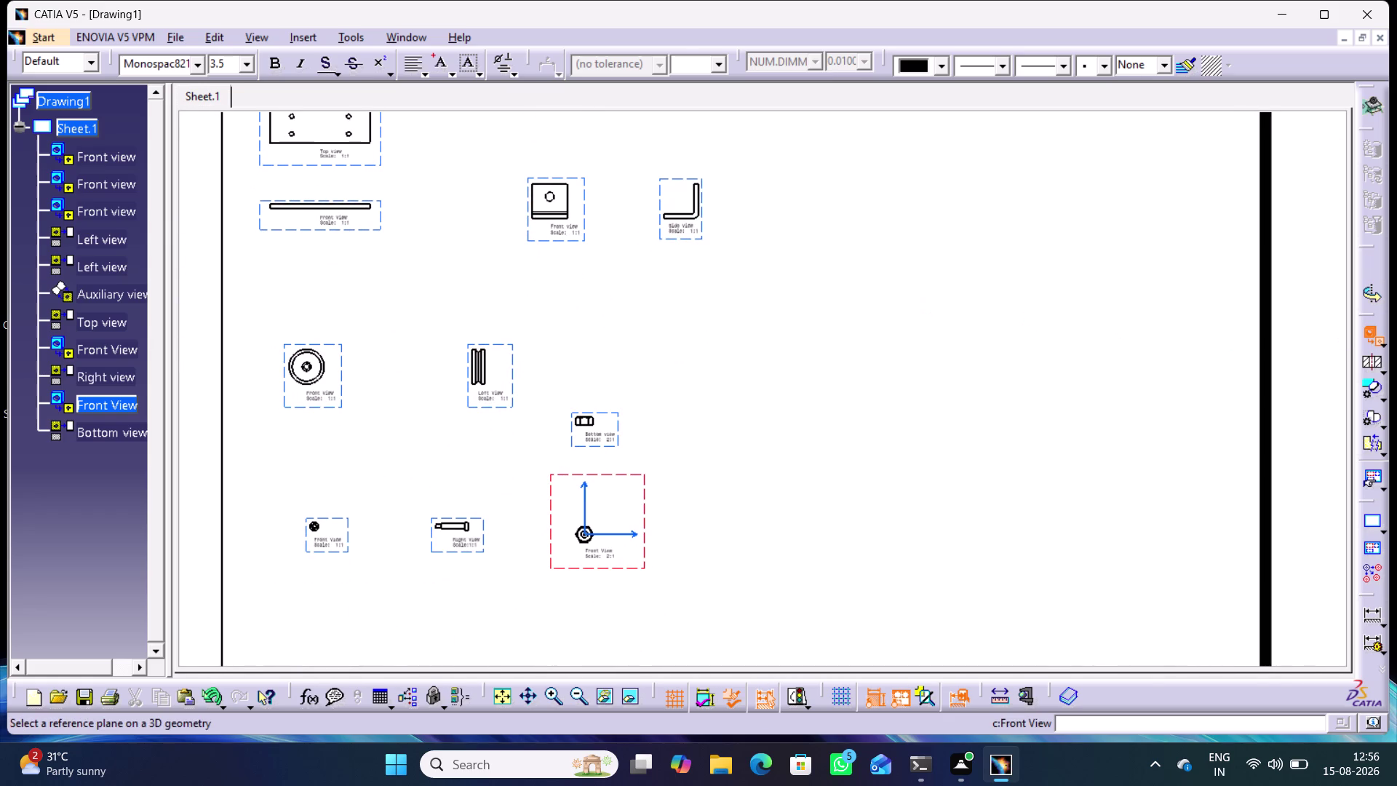
Pick a face on Bolt.CATPart as reference and place the bolt front view on the sheet.
click(406, 39)
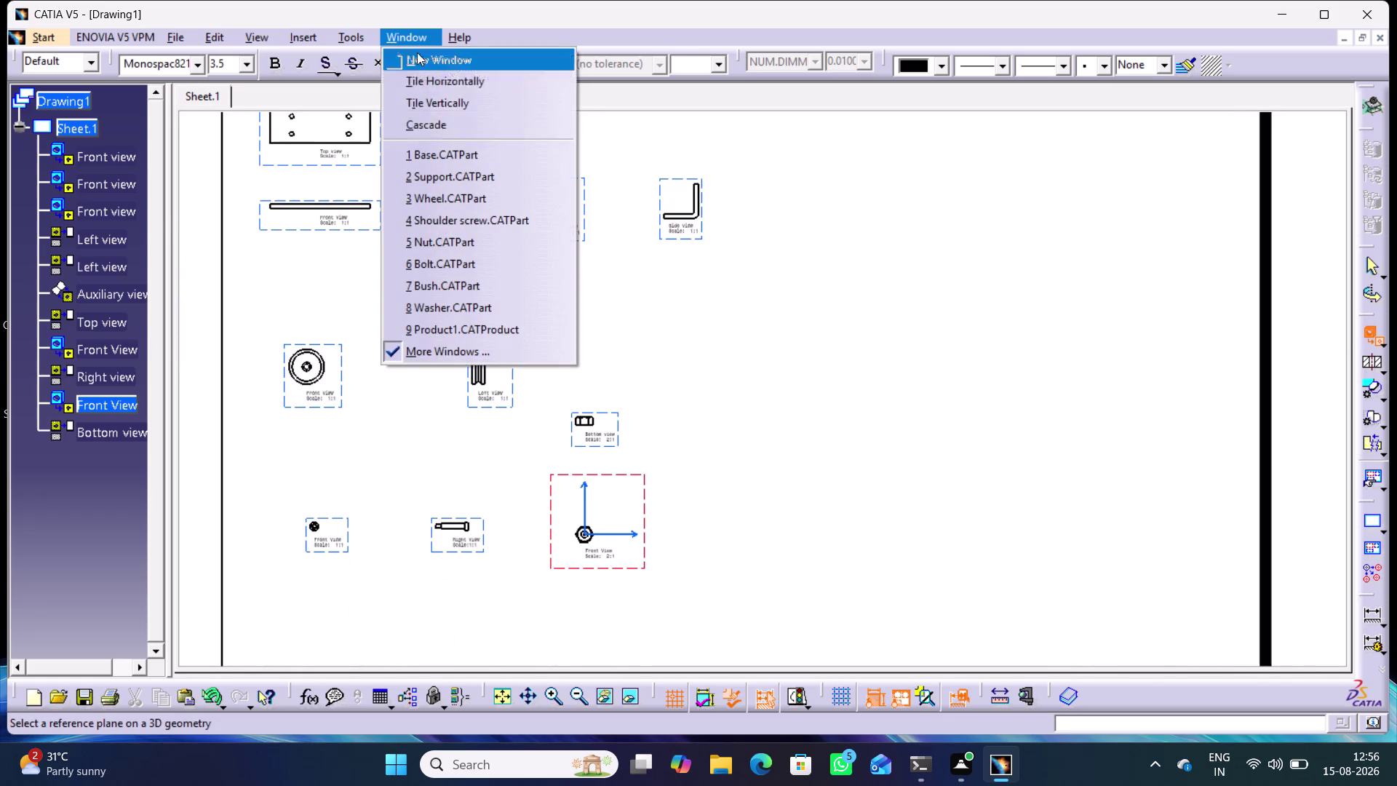
click(464, 259)
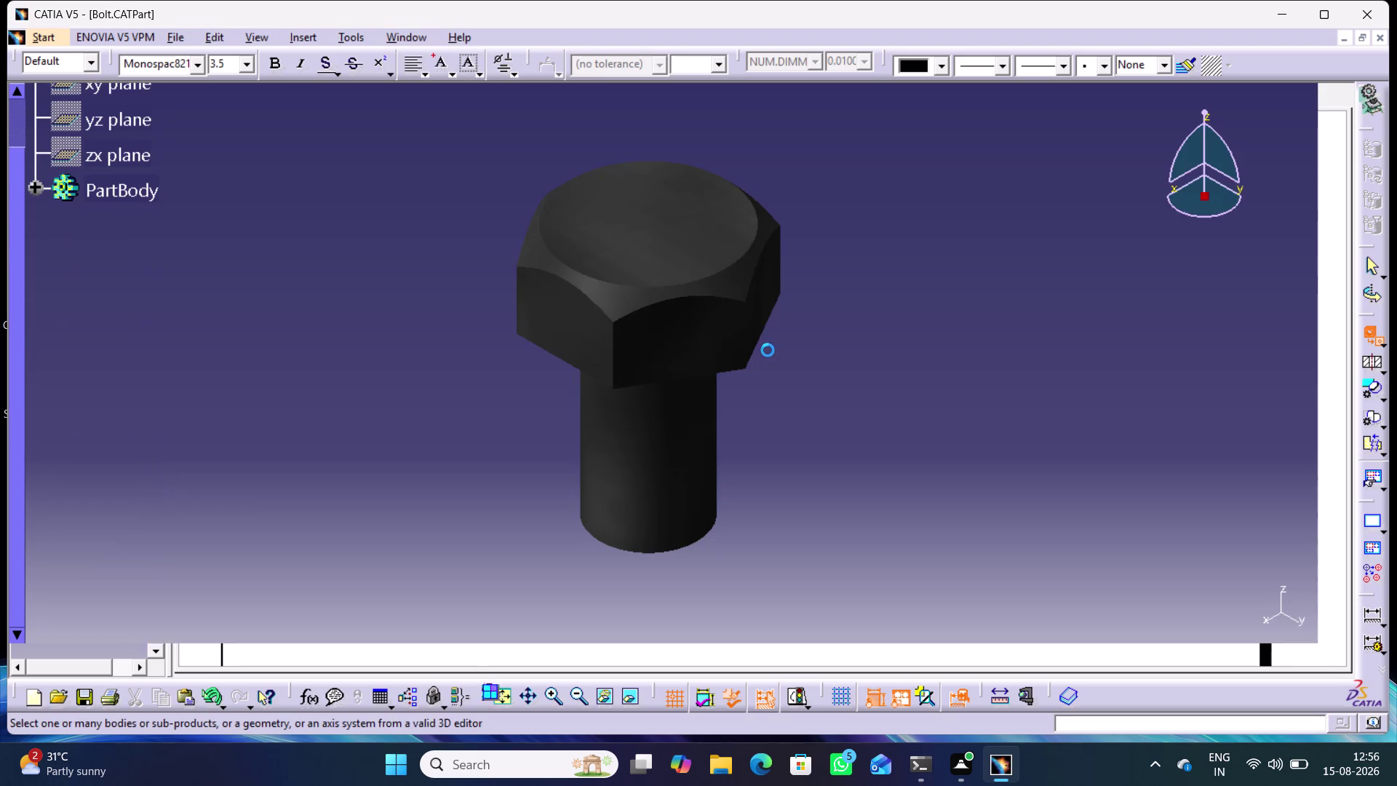
click(659, 265)
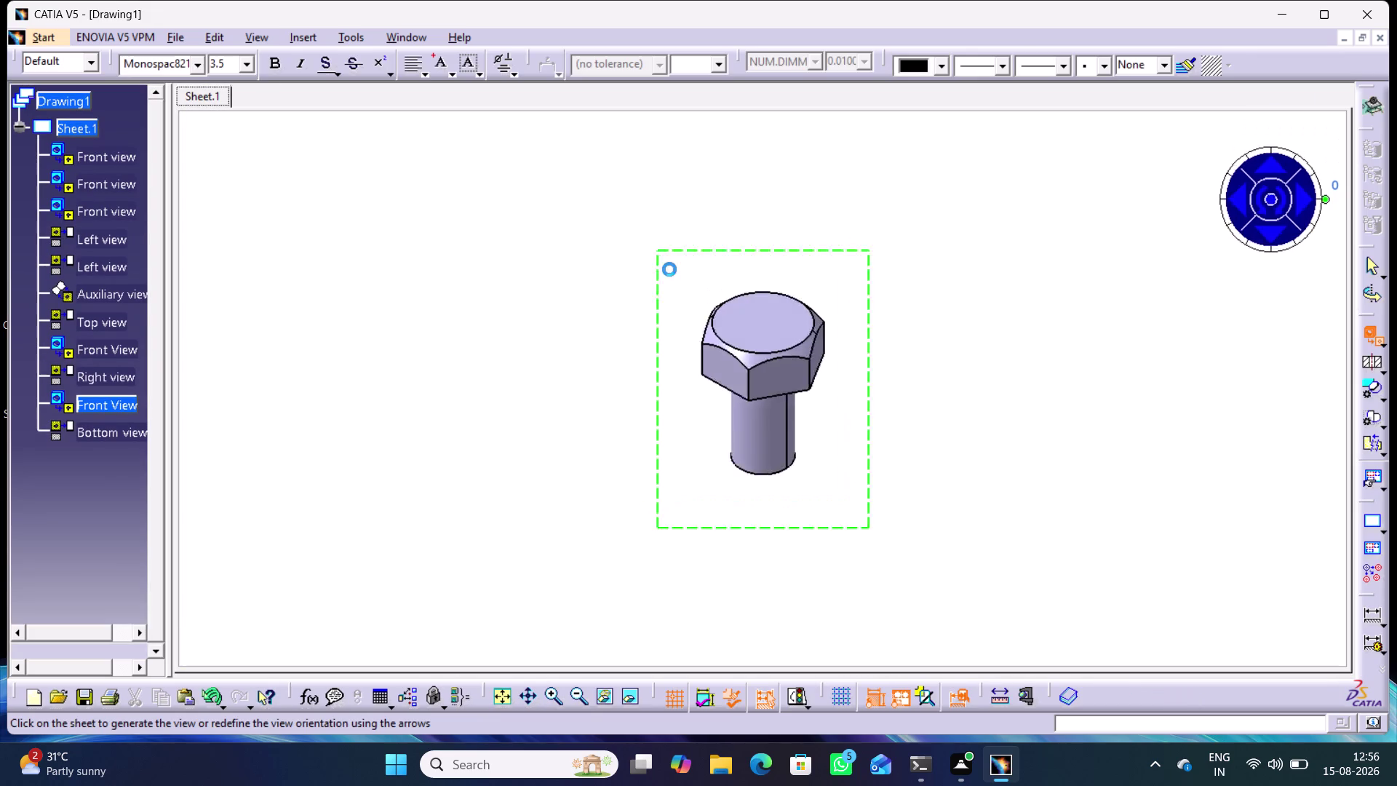
click(872, 309)
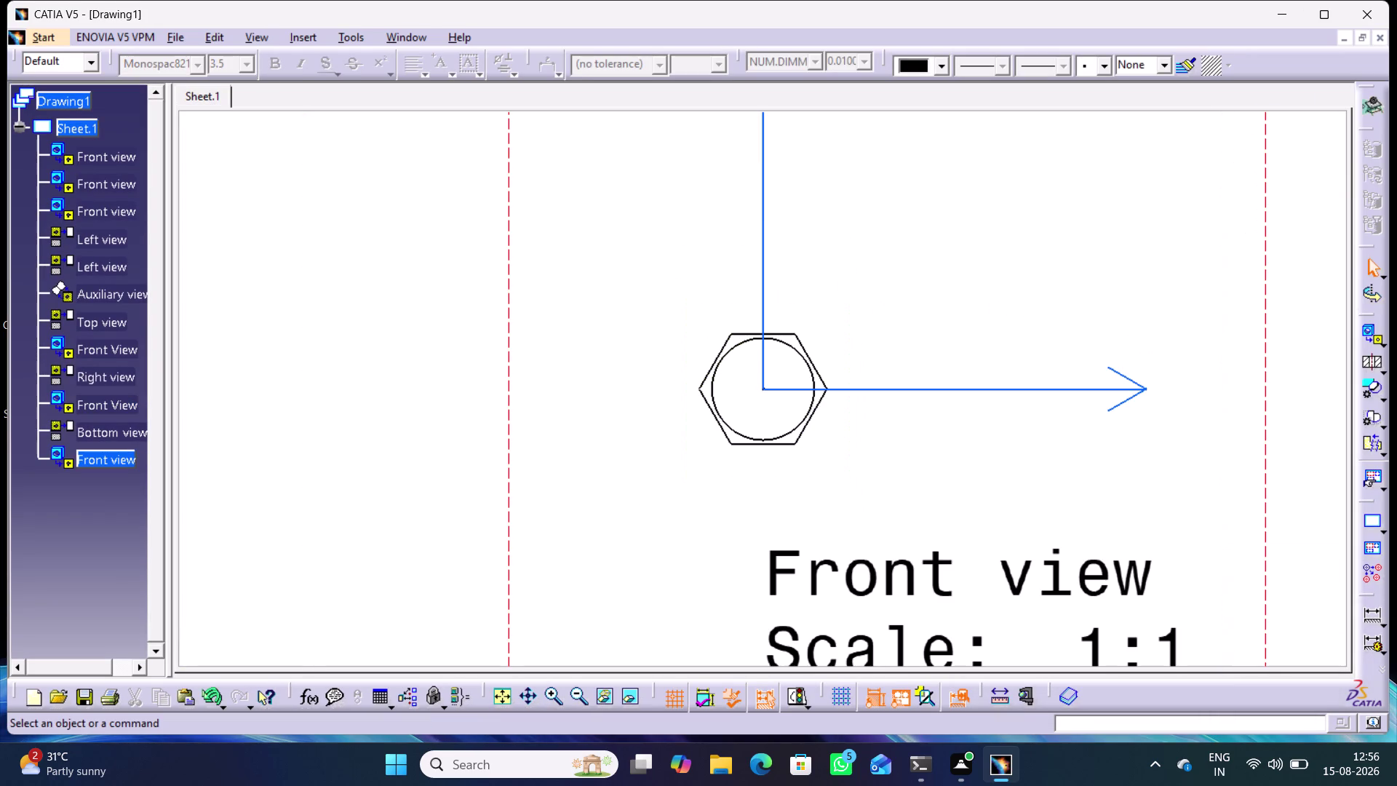
Pan and zoom out to check the hexagonal bolt front view beside neighbouring views.
middle_drag(1026, 463, 889, 357)
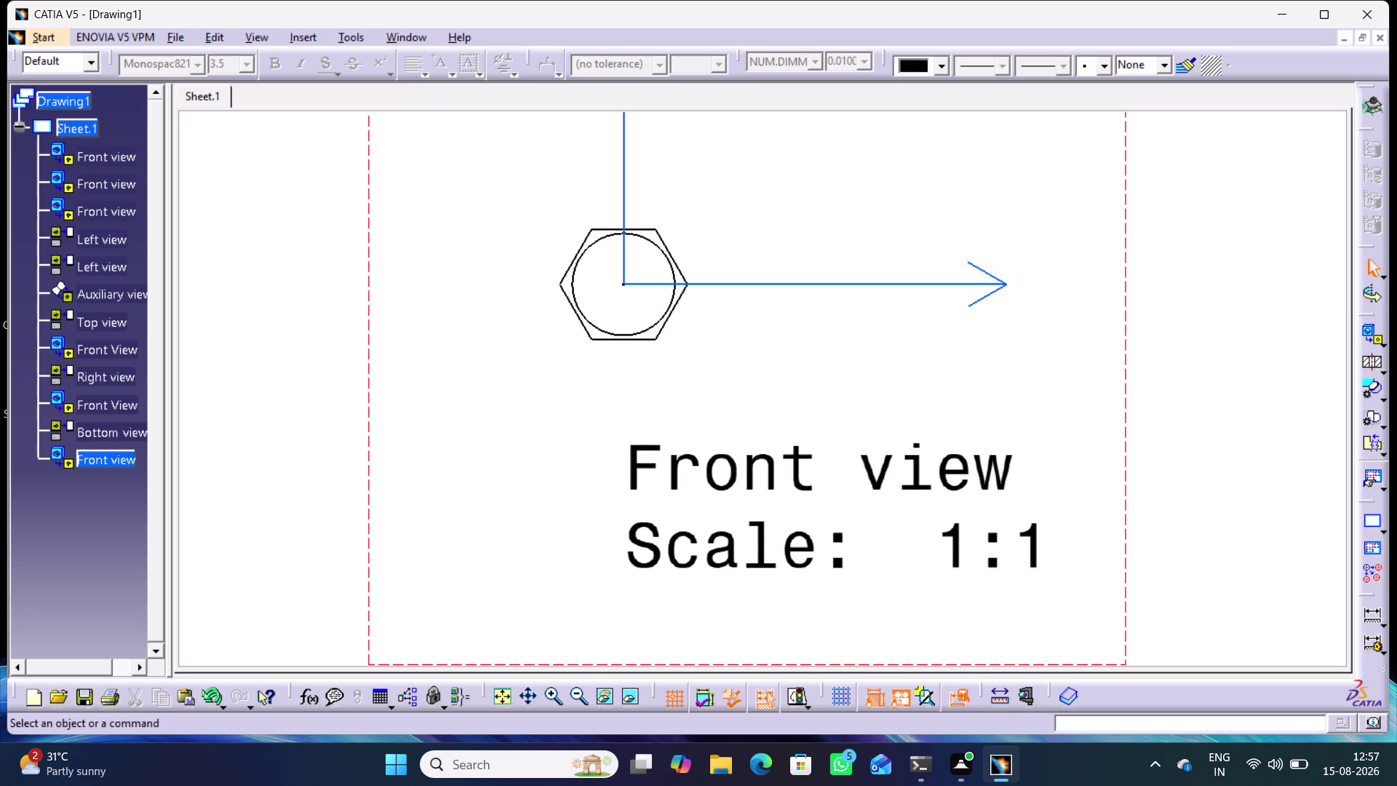
middle_drag(1129, 385, 1171, 515)
right_click(1129, 385)
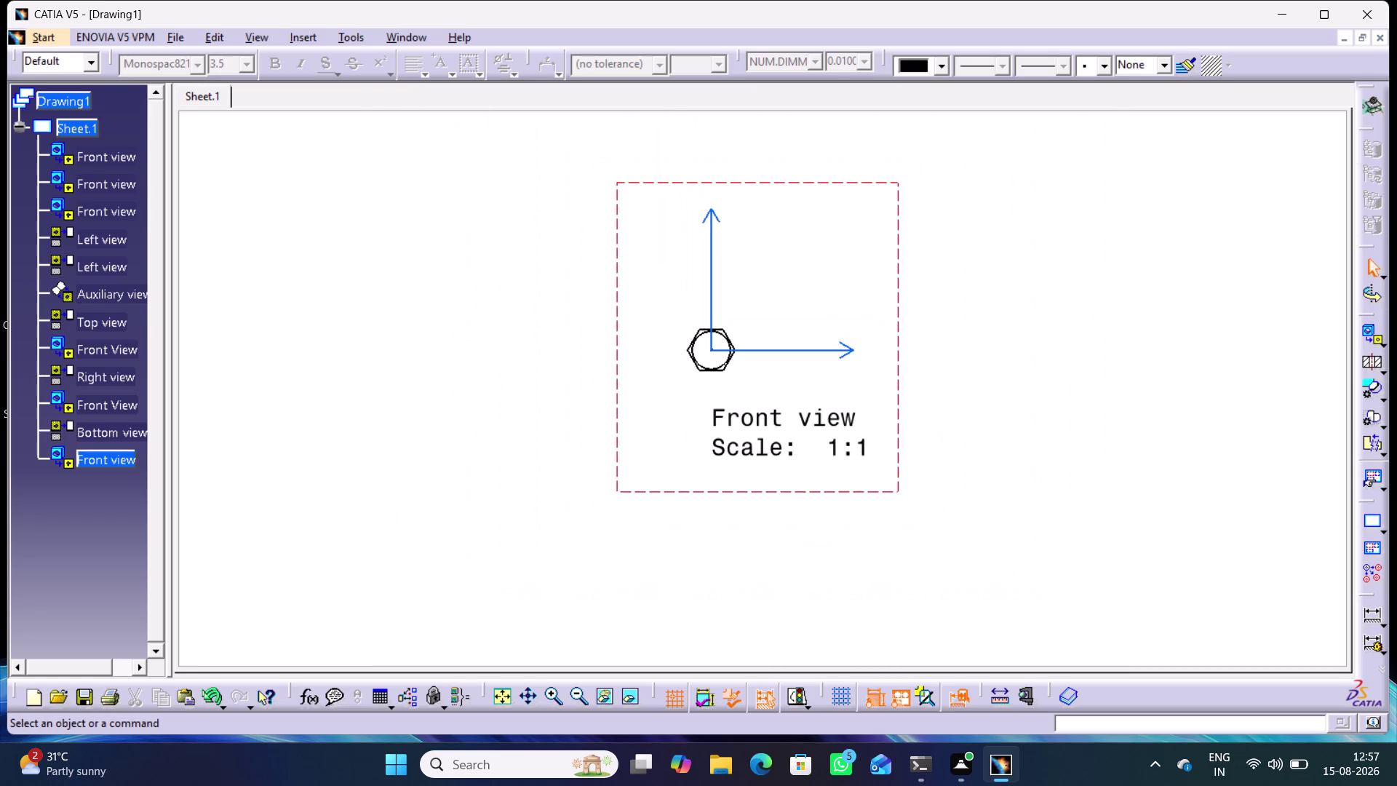
middle_drag(1003, 410, 1067, 515)
right_drag(1003, 410, 1017, 436)
middle_drag(979, 397, 1022, 315)
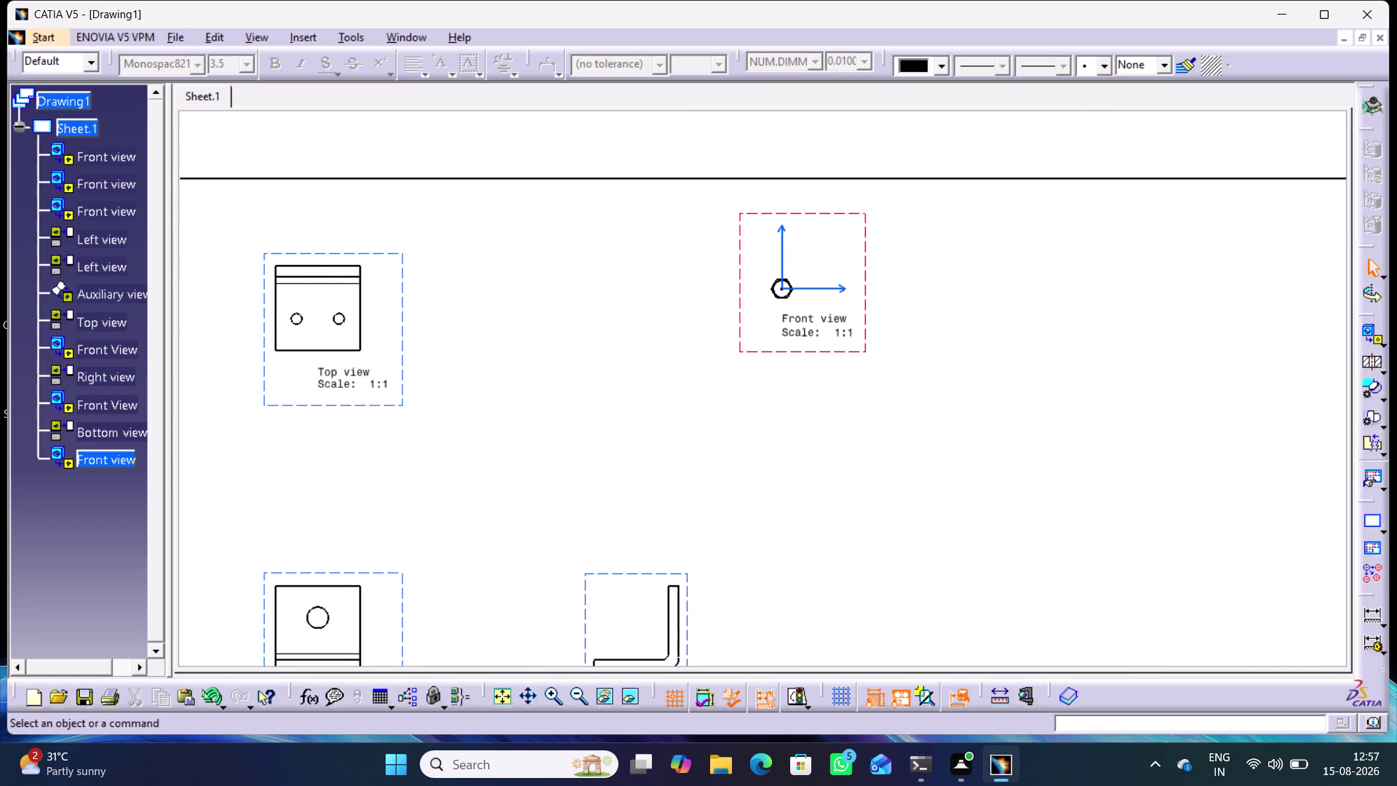
click(1386, 342)
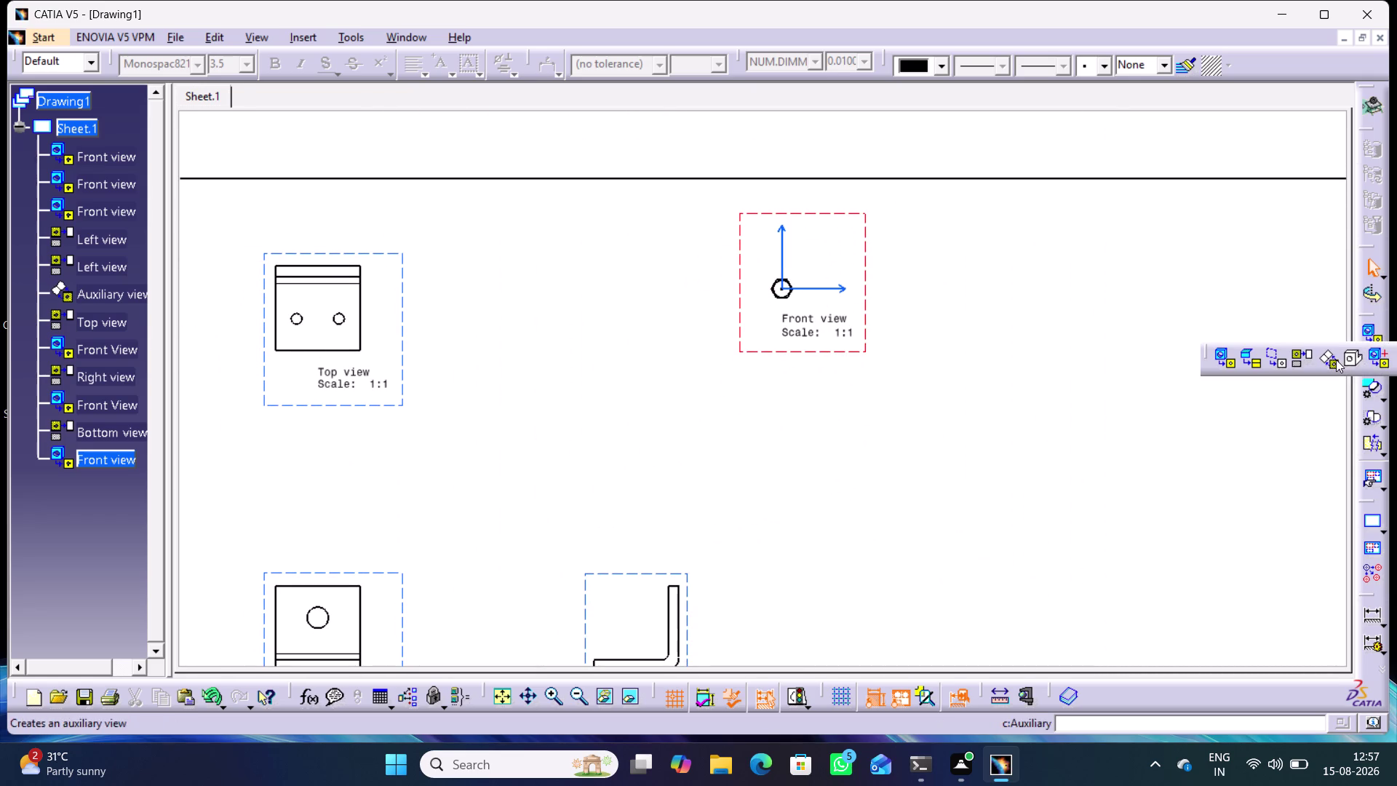
Project a view from the bolt front view and place it above it.
click(1305, 350)
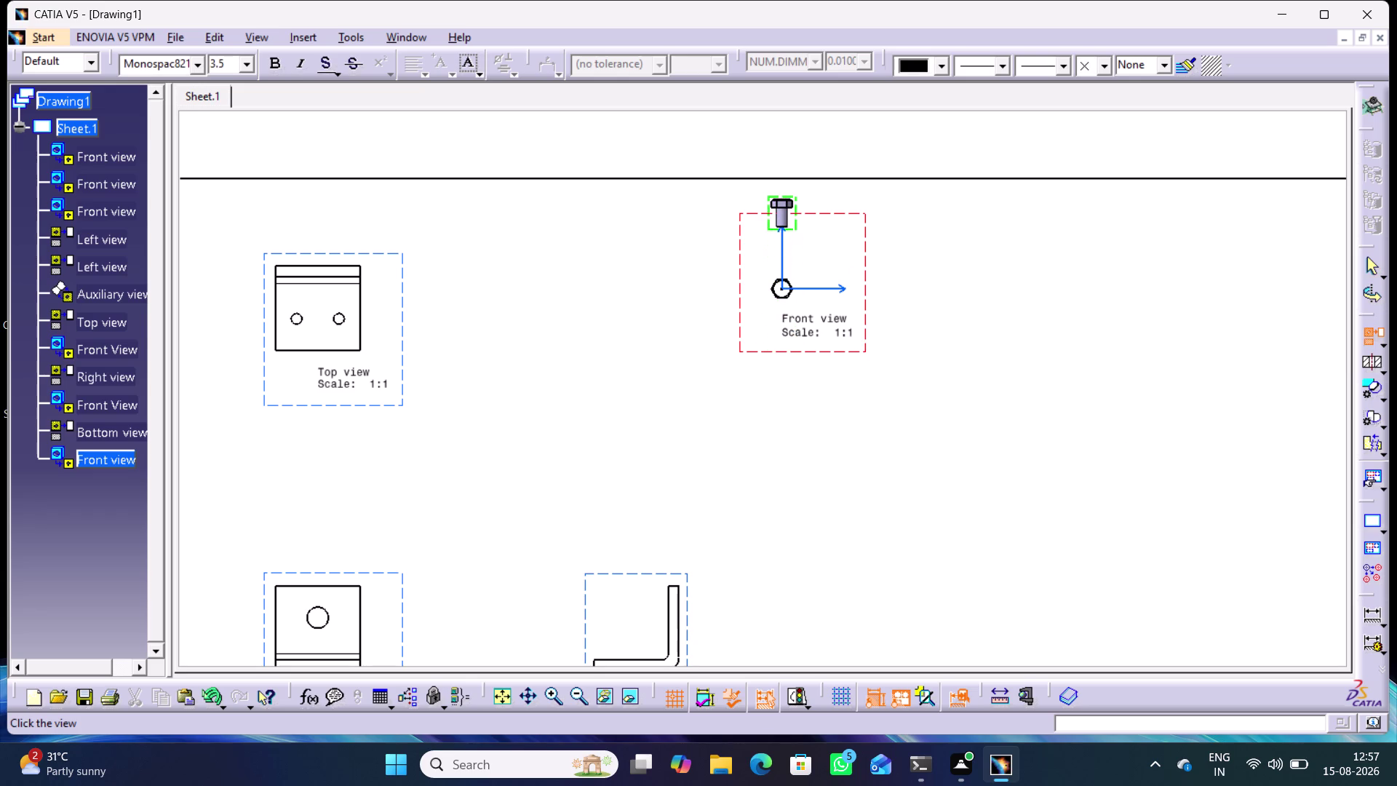
click(781, 209)
click(942, 298)
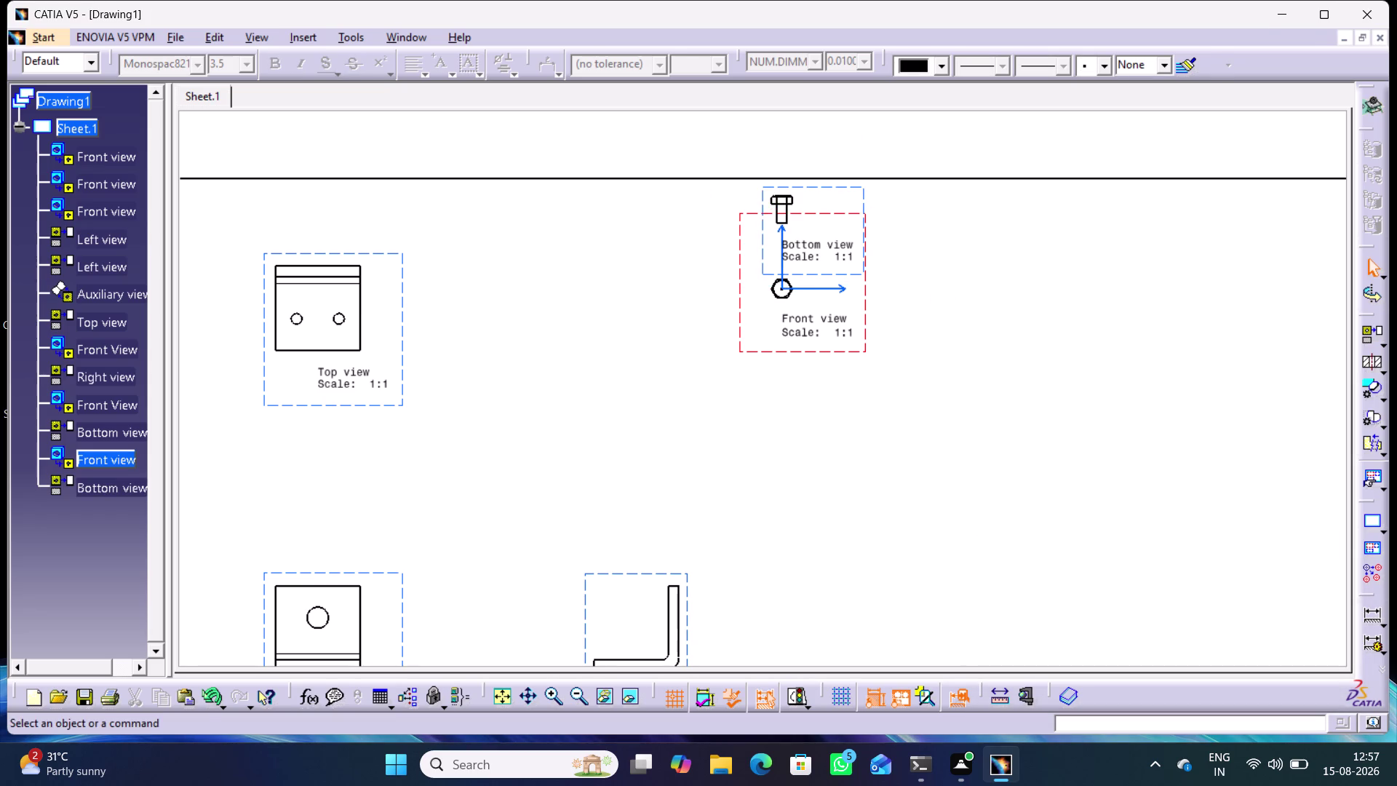
Drag the bolt views around the sheet, trying spots lower down and beside the side view.
drag(807, 355, 833, 510)
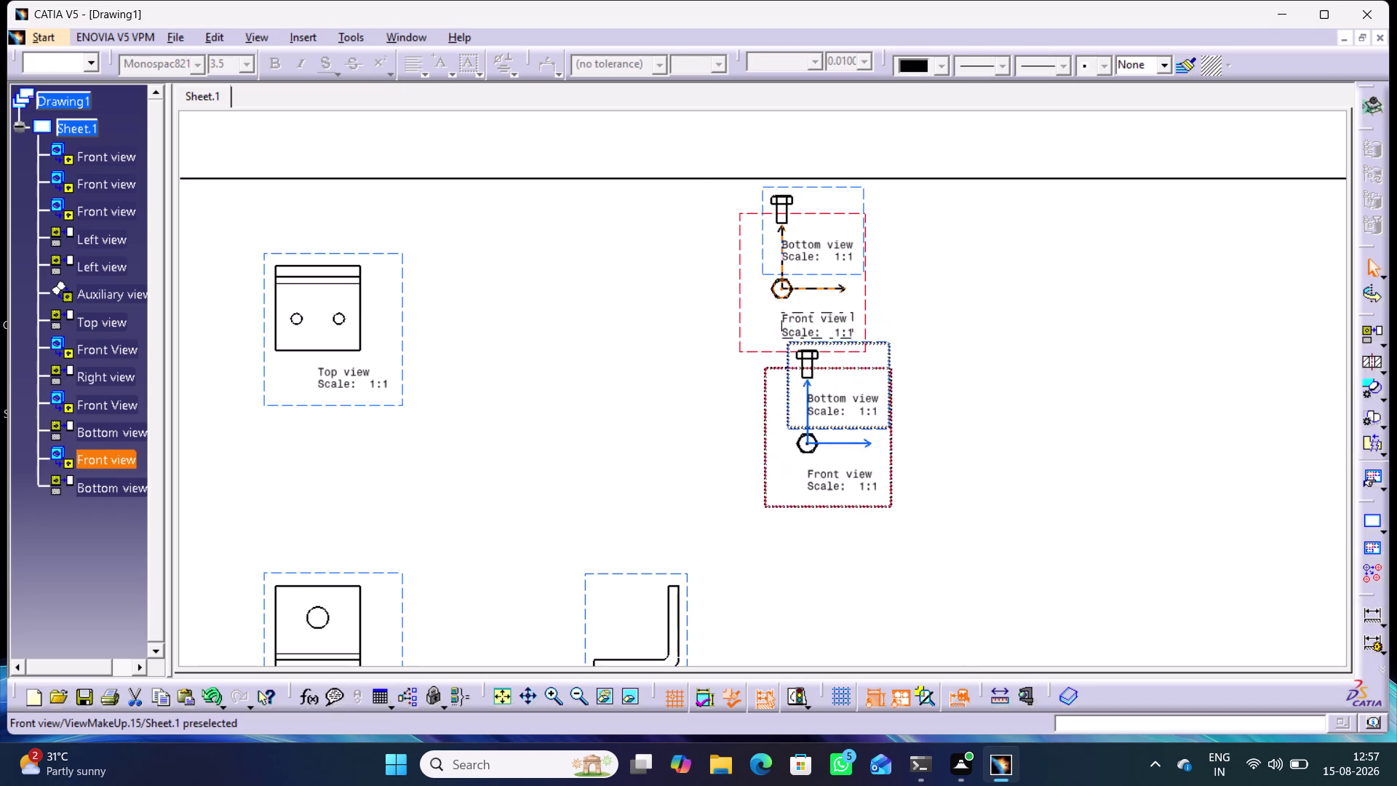
drag(833, 511, 833, 515)
middle_drag(952, 432, 938, 115)
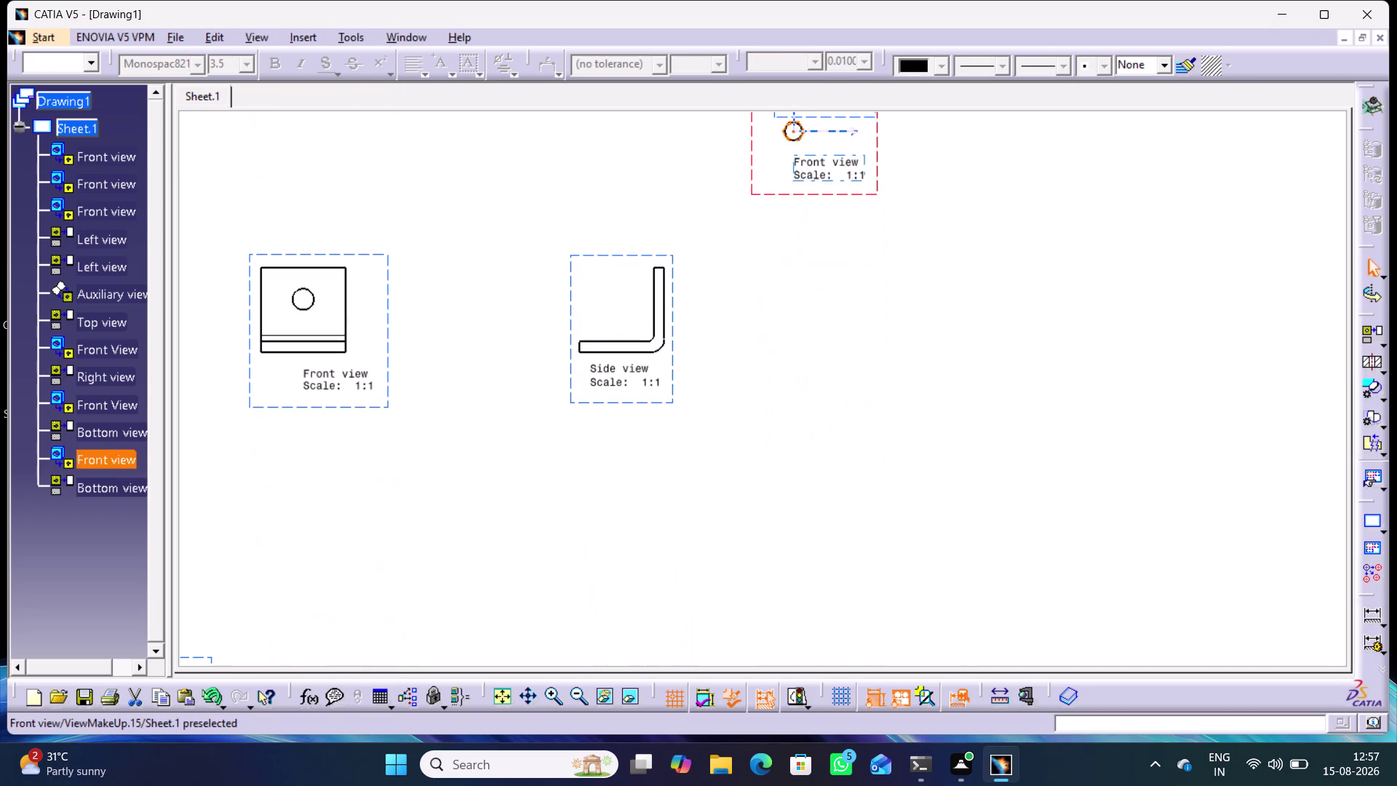
drag(842, 190, 837, 375)
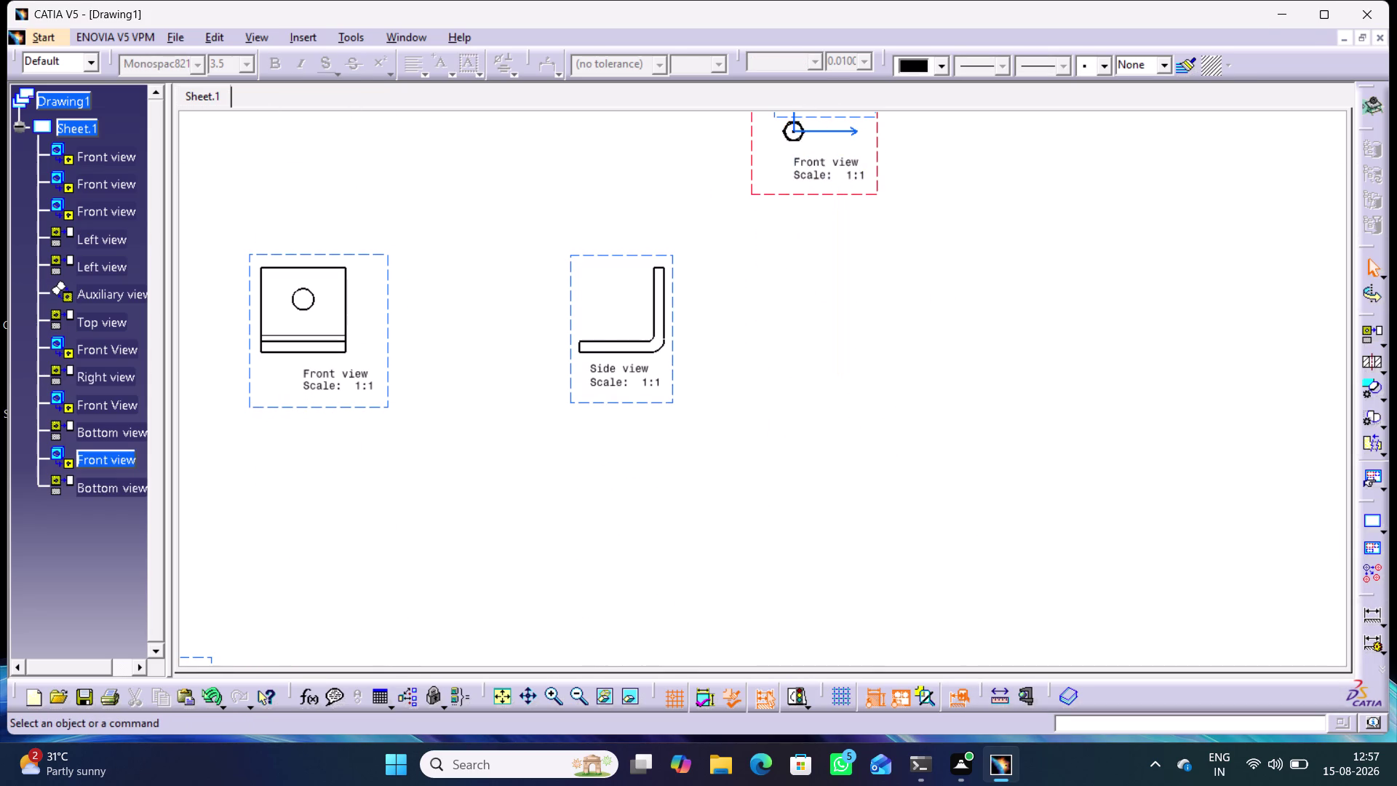
drag(854, 193, 830, 512)
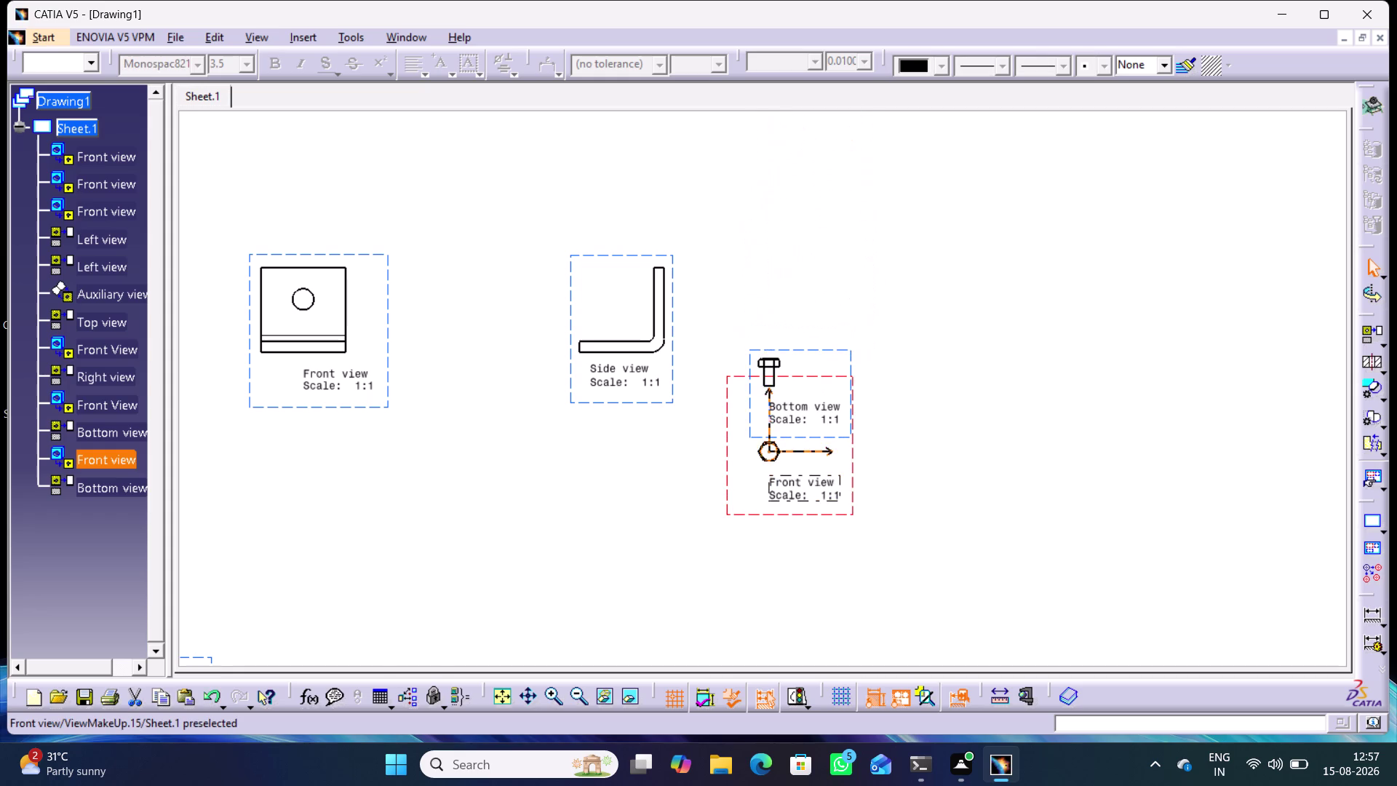
middle_drag(866, 457, 919, 155)
drag(836, 213, 800, 321)
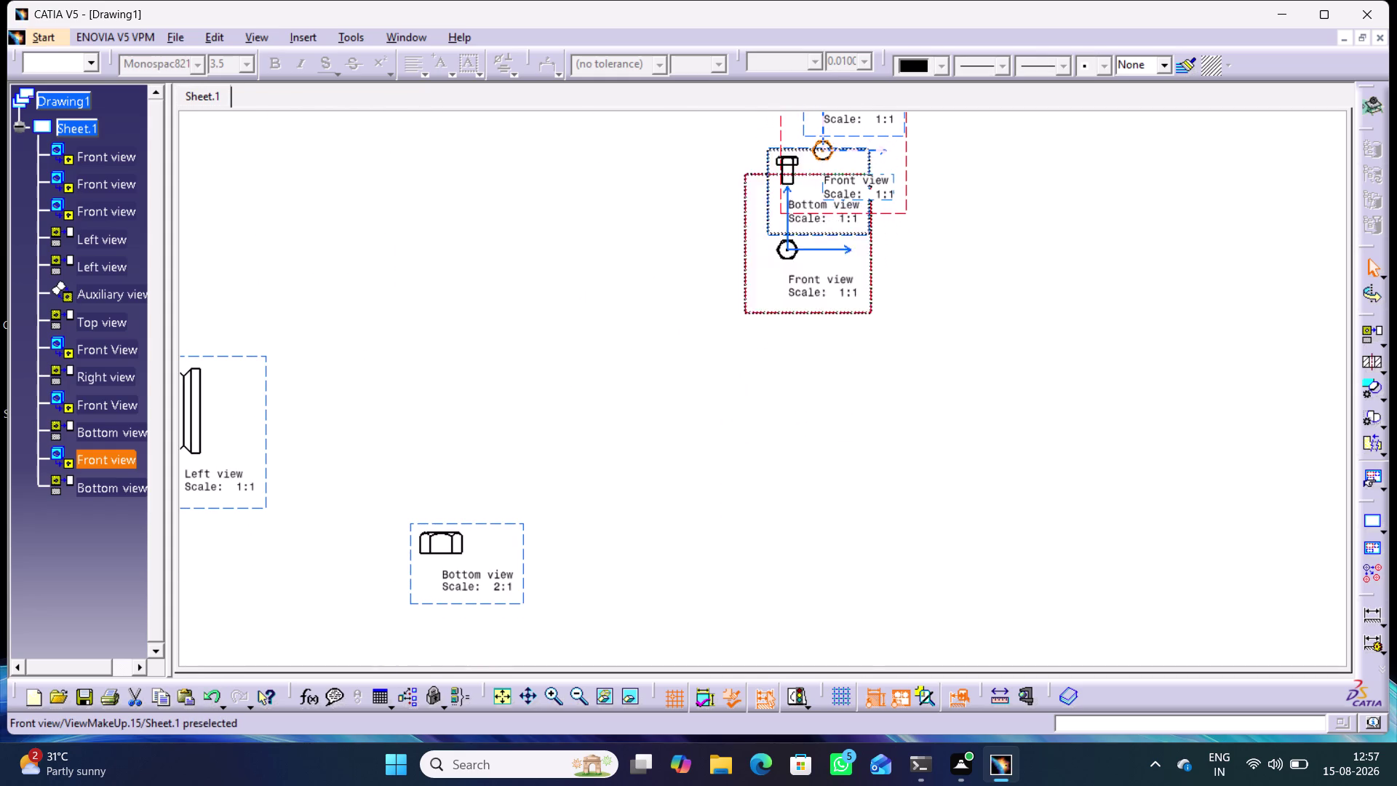
drag(800, 321, 749, 534)
Move the bolt views below the 2:1 front view and fine-tune their position.
middle_drag(935, 449, 985, 88)
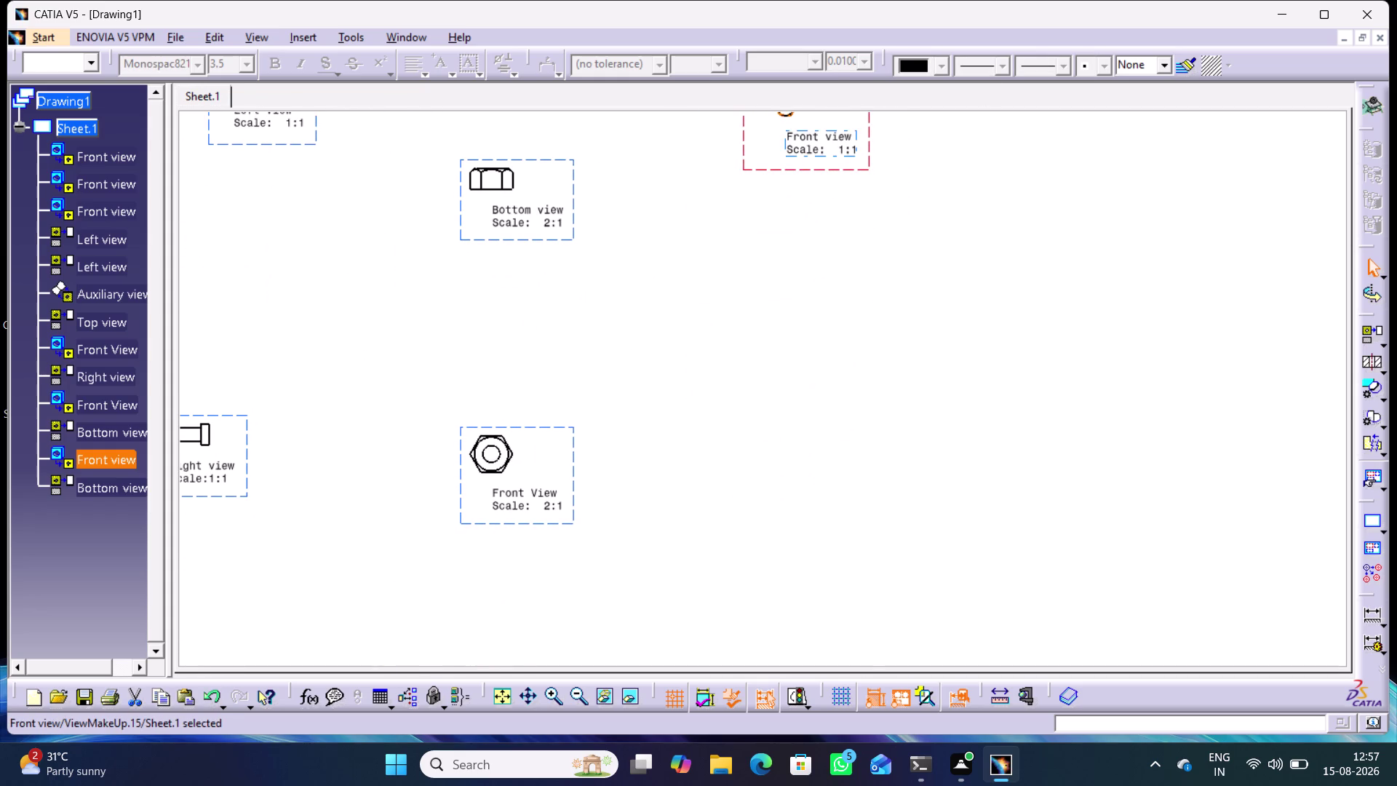
drag(789, 171, 766, 567)
middle_drag(957, 474, 1027, 136)
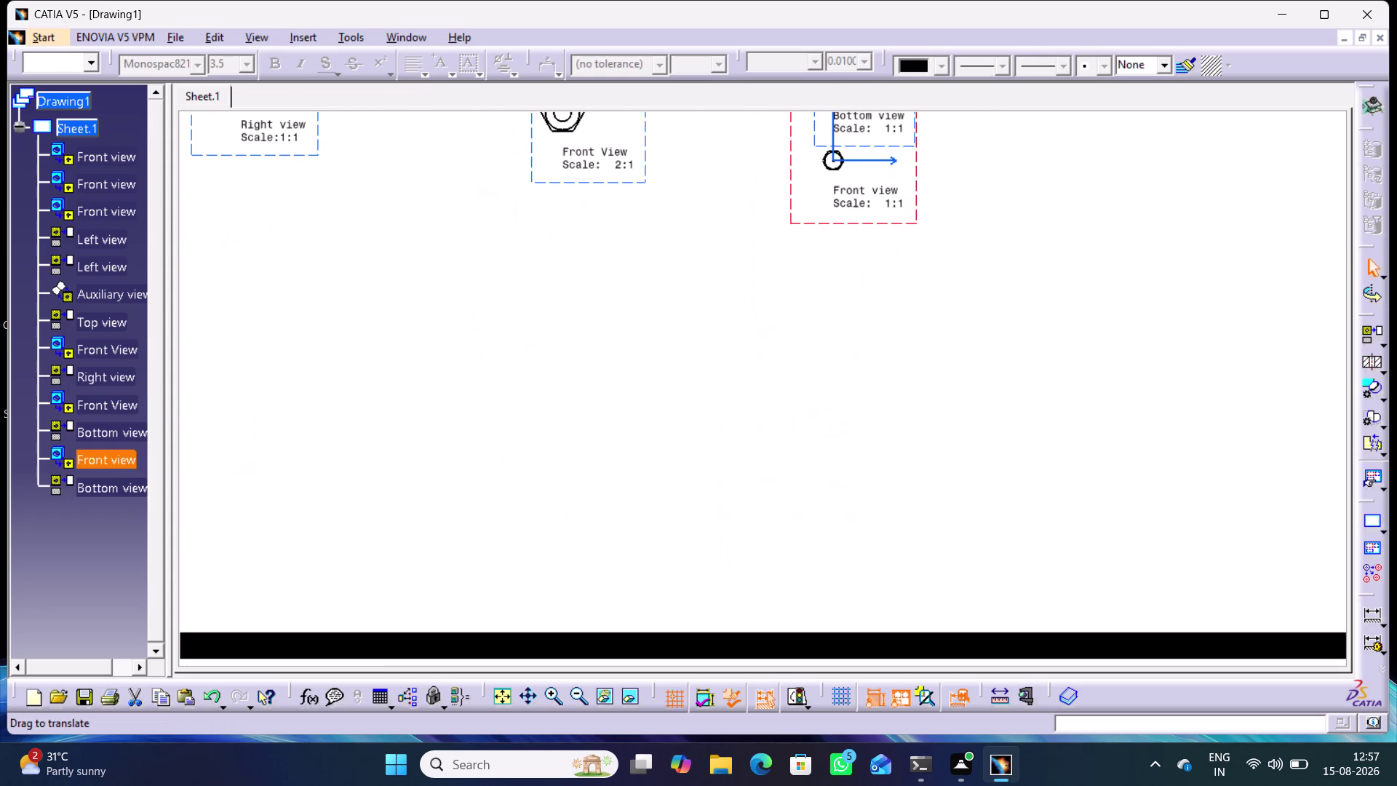
drag(838, 221, 564, 435)
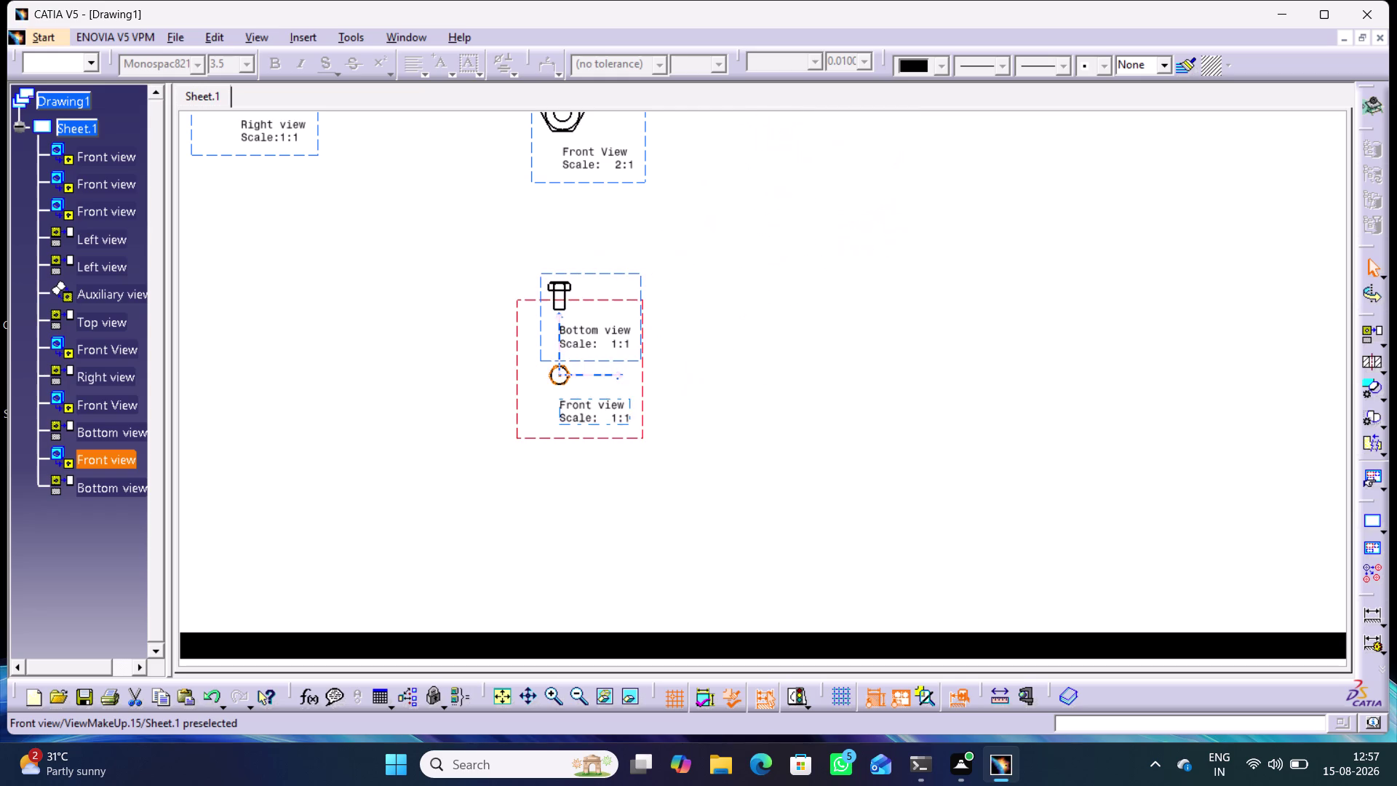
middle_drag(741, 362, 995, 345)
drag(780, 407, 713, 406)
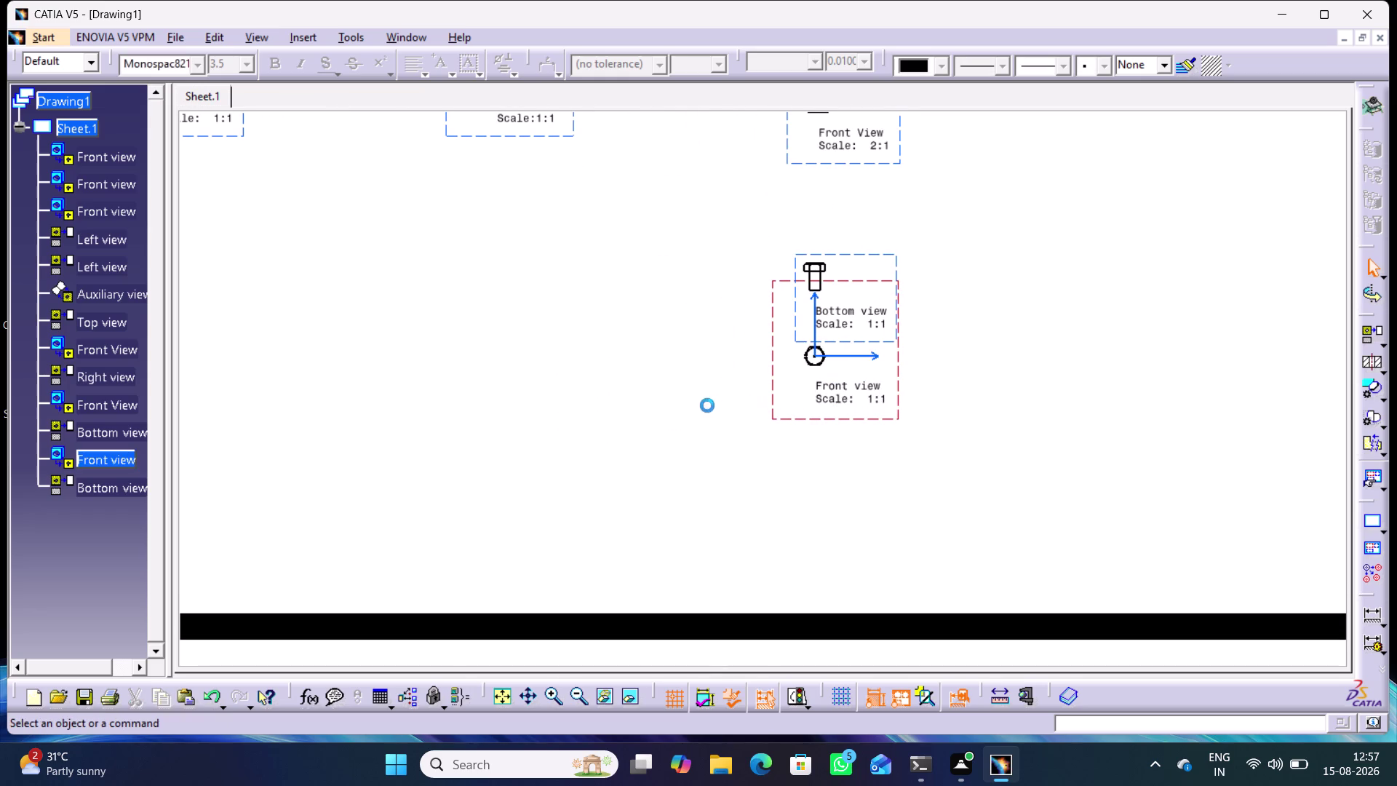
drag(712, 406, 687, 400)
drag(773, 340, 682, 355)
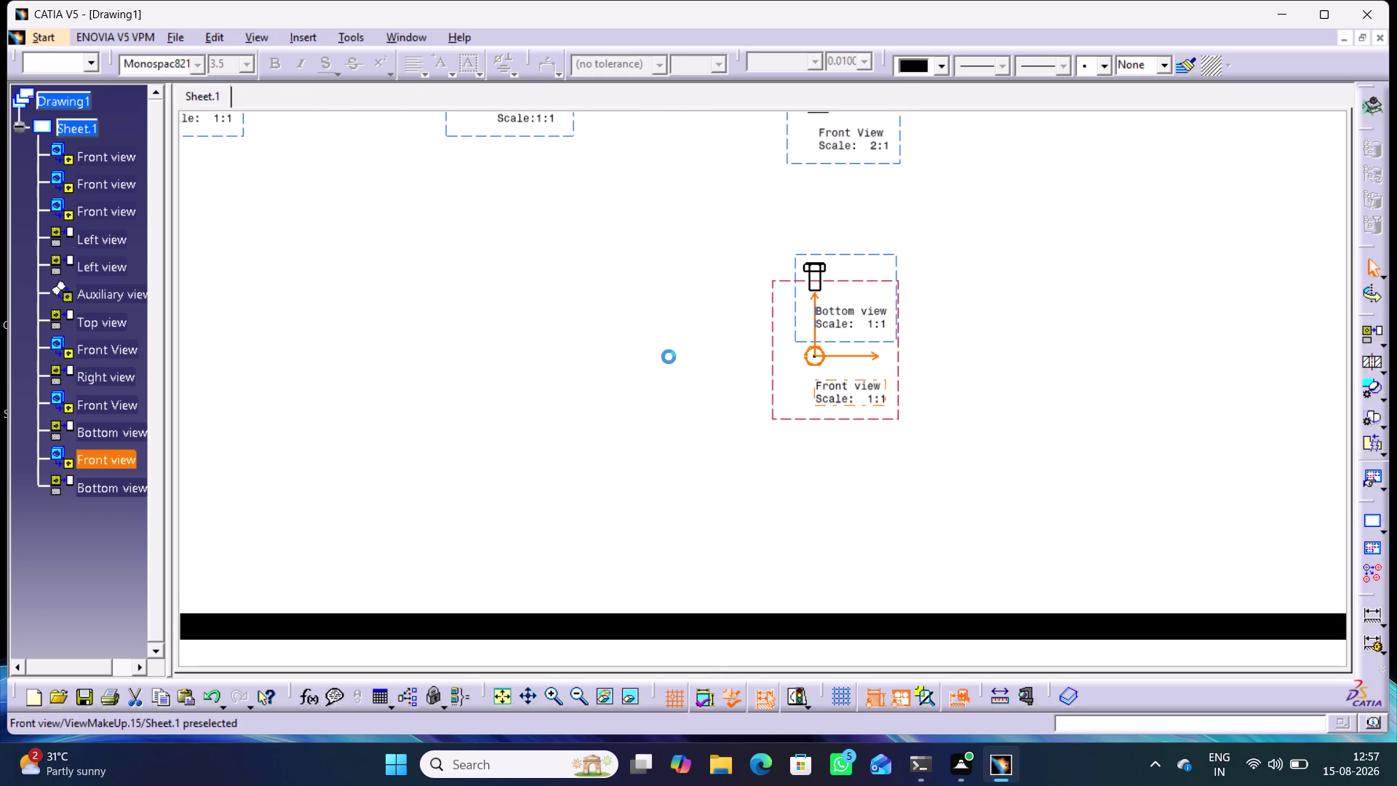
drag(681, 355, 651, 358)
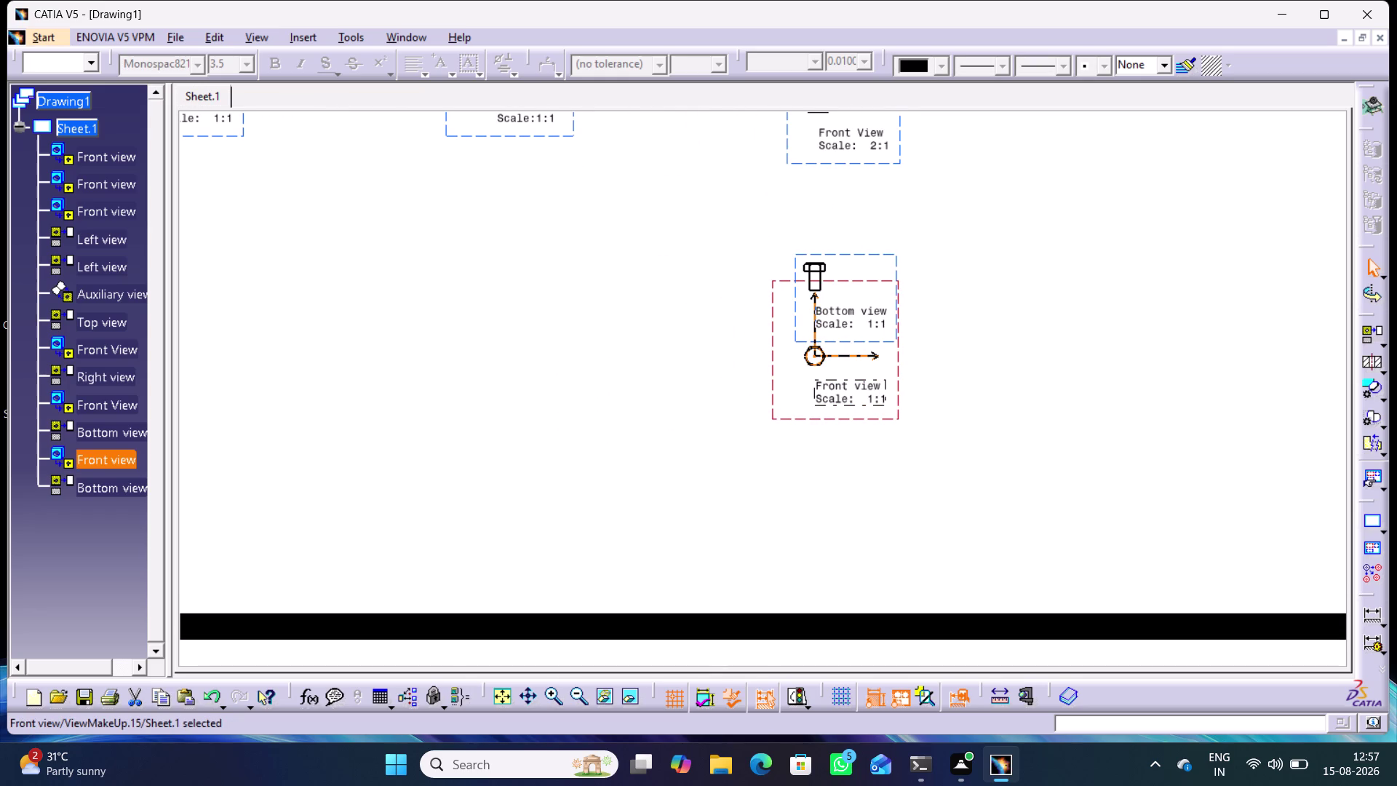